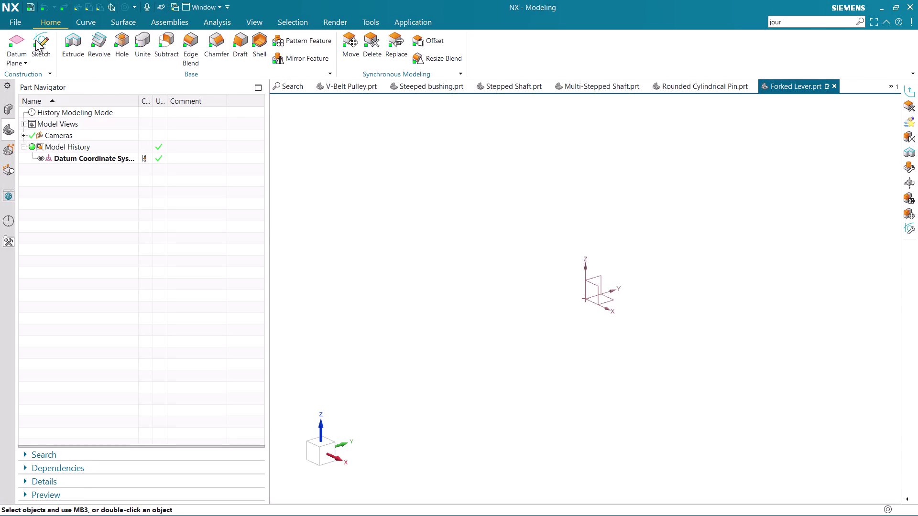
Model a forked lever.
Create a new sketch on the Top datum plane of the forked lever.
click(55, 33)
click(53, 34)
click(46, 41)
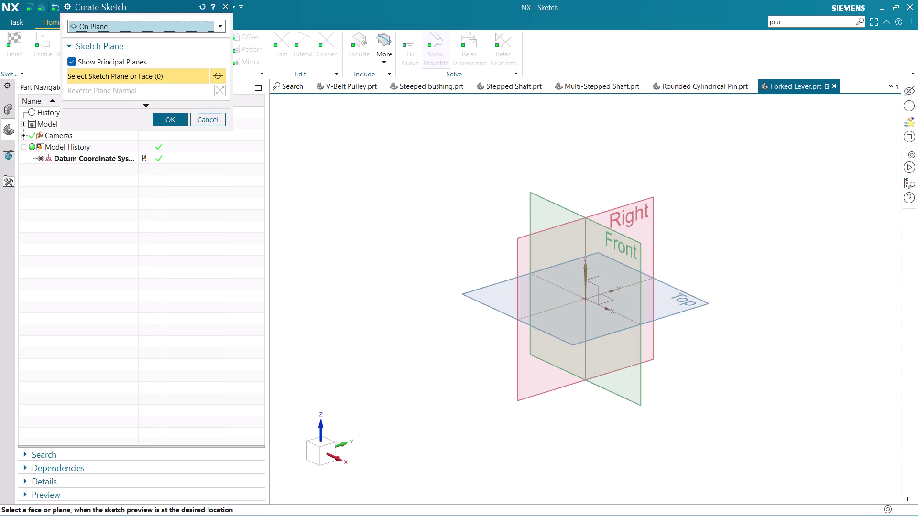
click(708, 306)
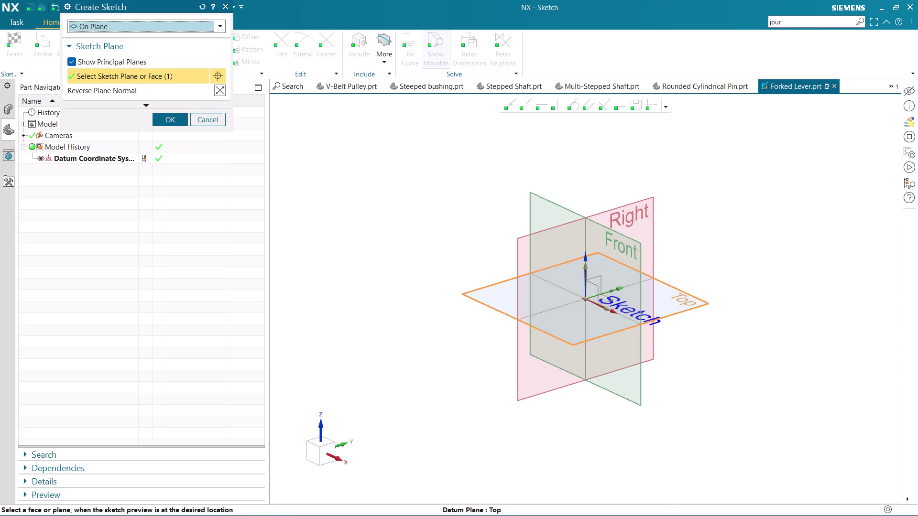
click(167, 118)
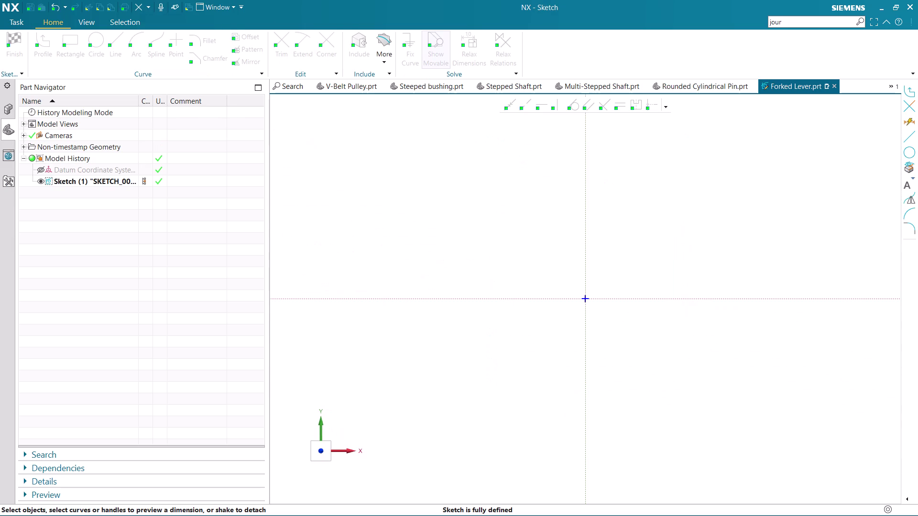
click(93, 39)
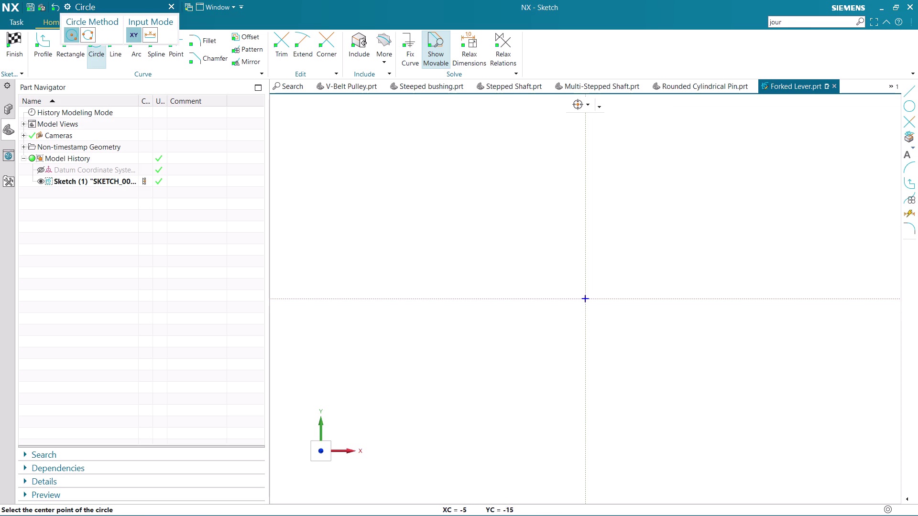
Draw a Ø60 circle centred on the origin.
click(585, 301)
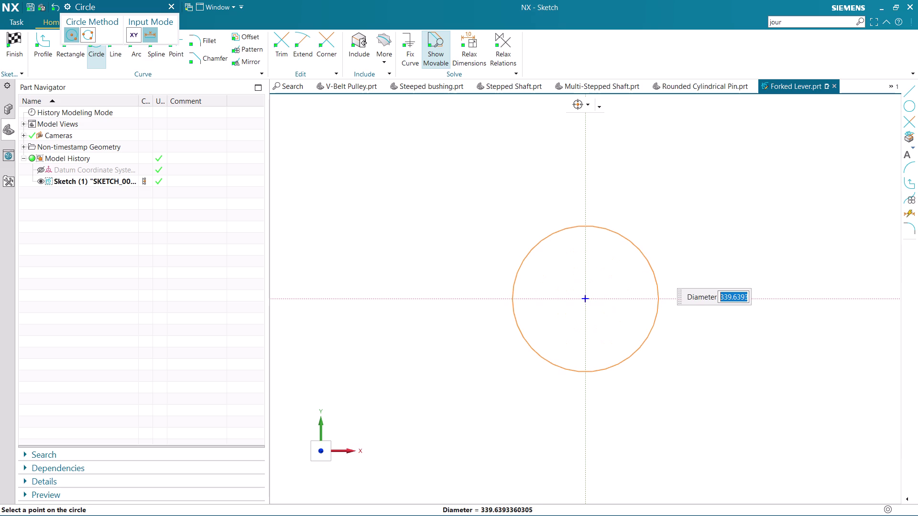
key(6)
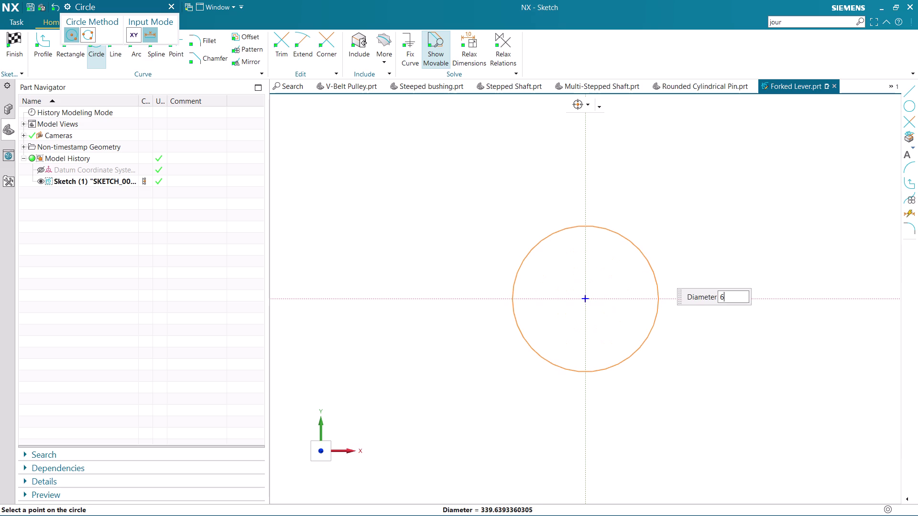
key(0)
key(Return)
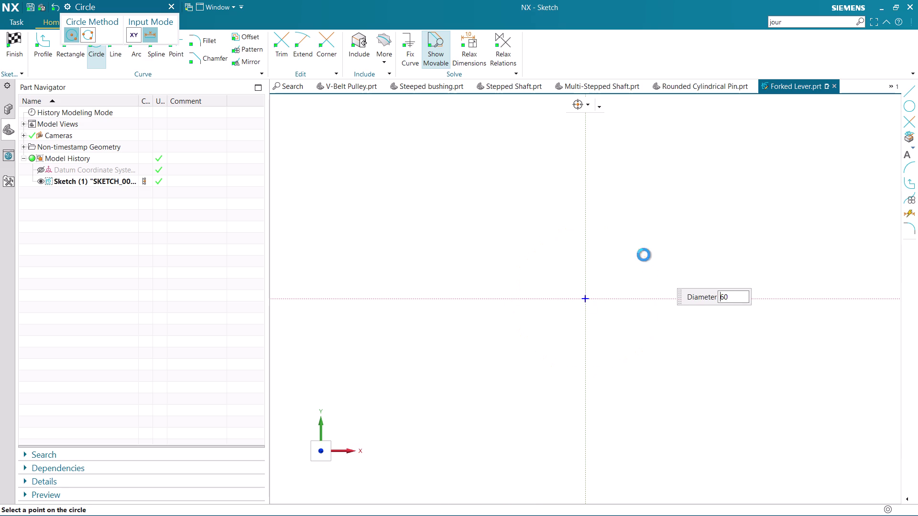
scroll(up, 3)
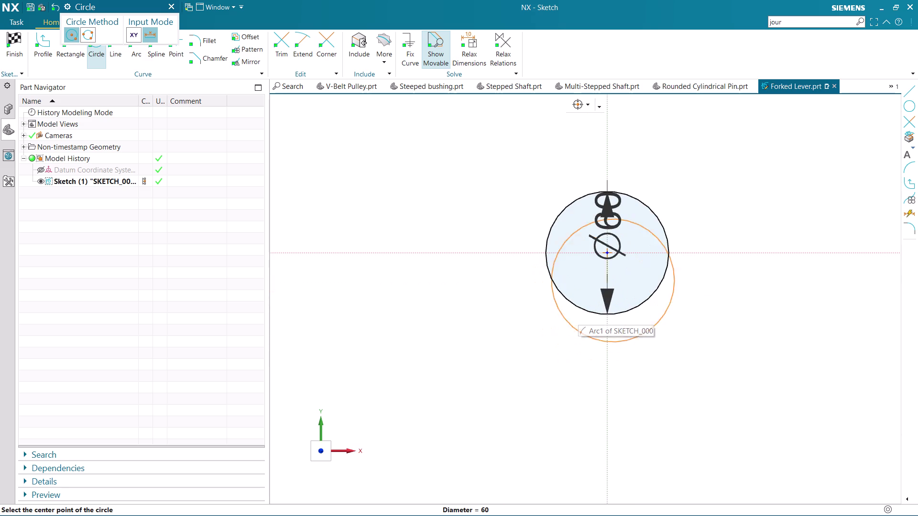
key(Escape)
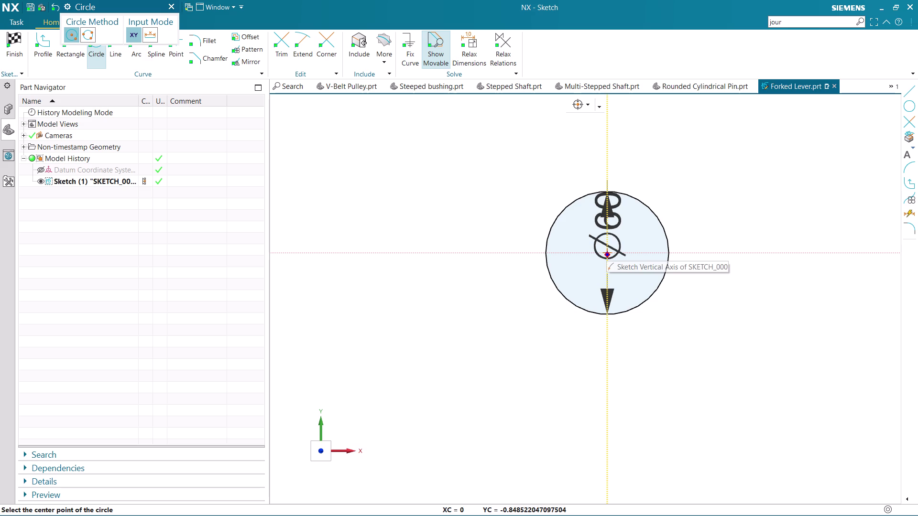
Draw a concentric Ø30 circle centred on the origin.
click(607, 253)
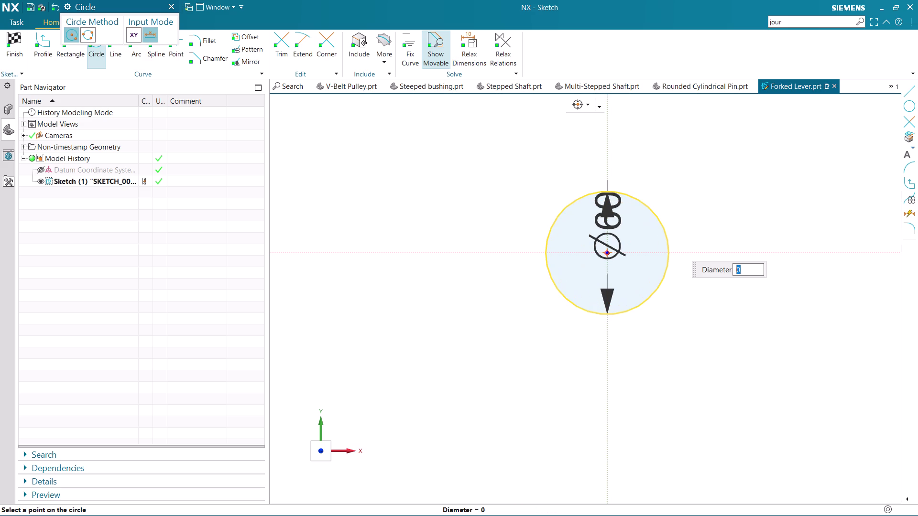
text(30)
key(Return)
key(Return)
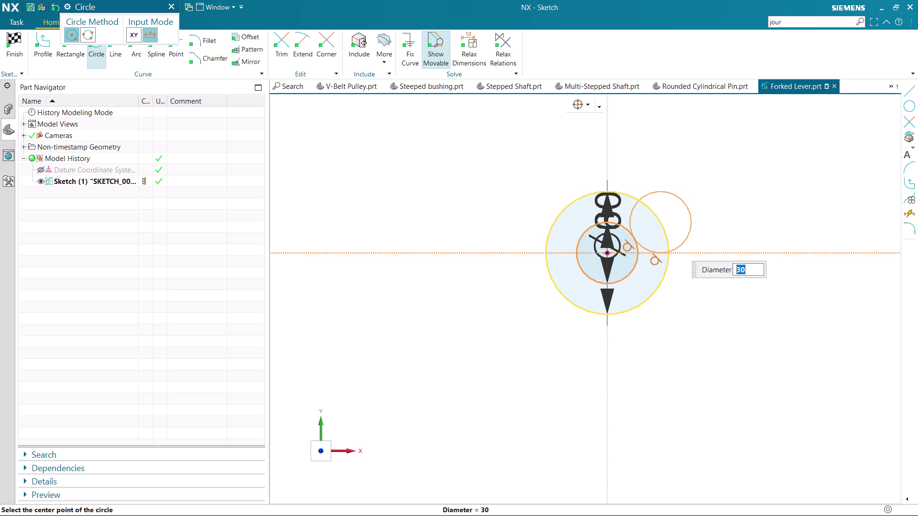
key(Escape)
Move the Ø60 and Ø30 dimension labels aside and finish the sketch.
scroll(up, 3)
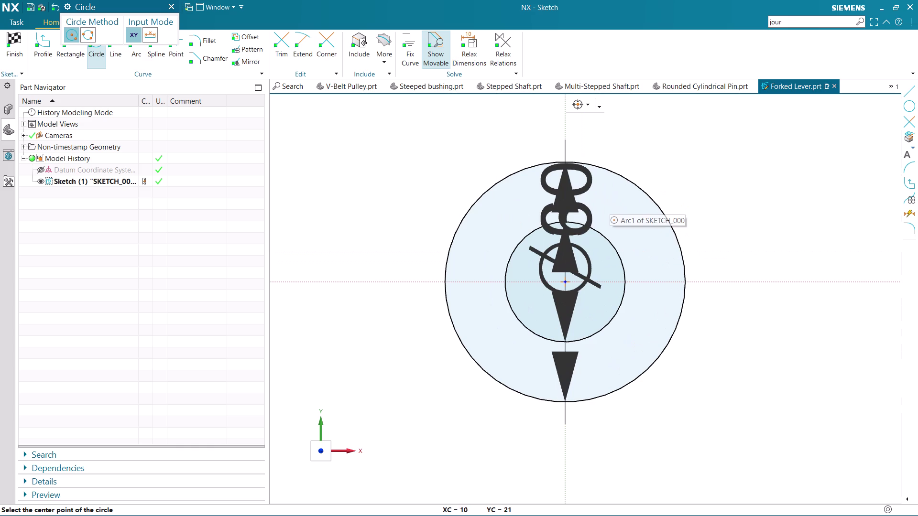
drag(584, 185, 663, 158)
key(Escape)
drag(582, 185, 753, 146)
drag(575, 179, 625, 136)
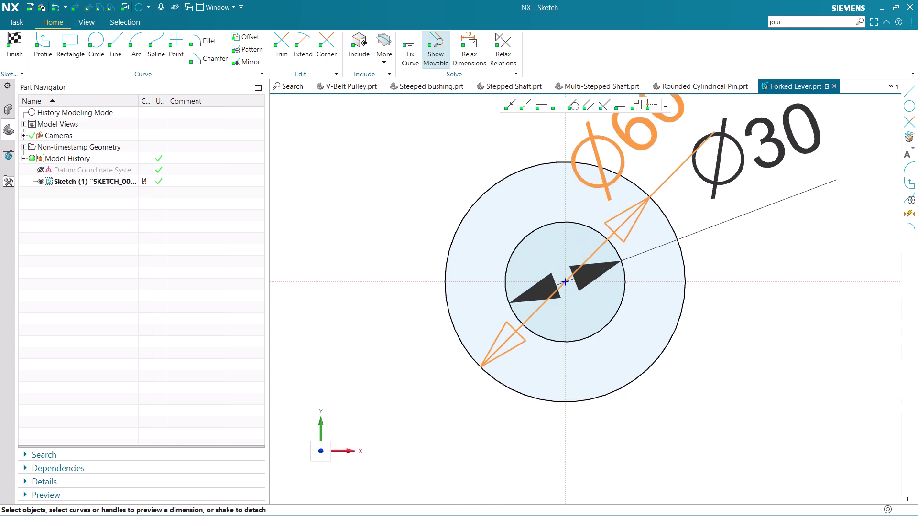
drag(625, 136, 615, 121)
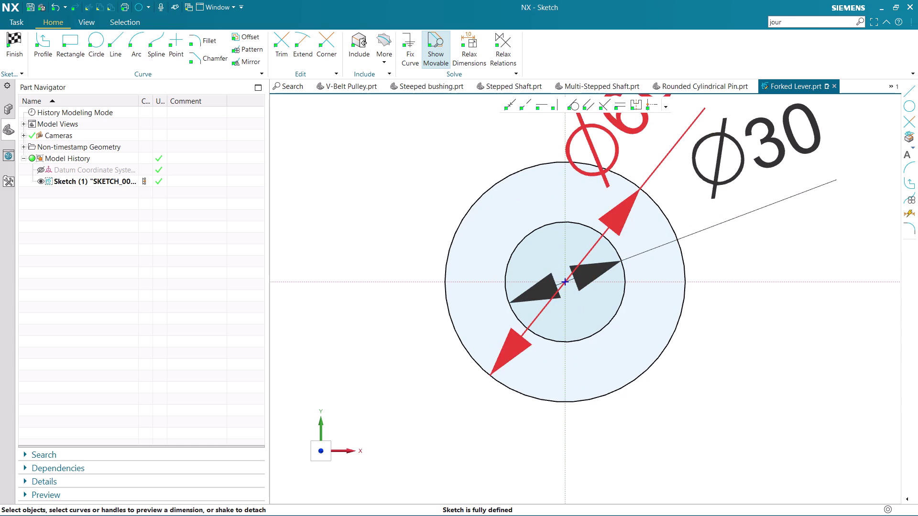
click(623, 135)
key(ctrl+Down)
key(ctrl+Down)
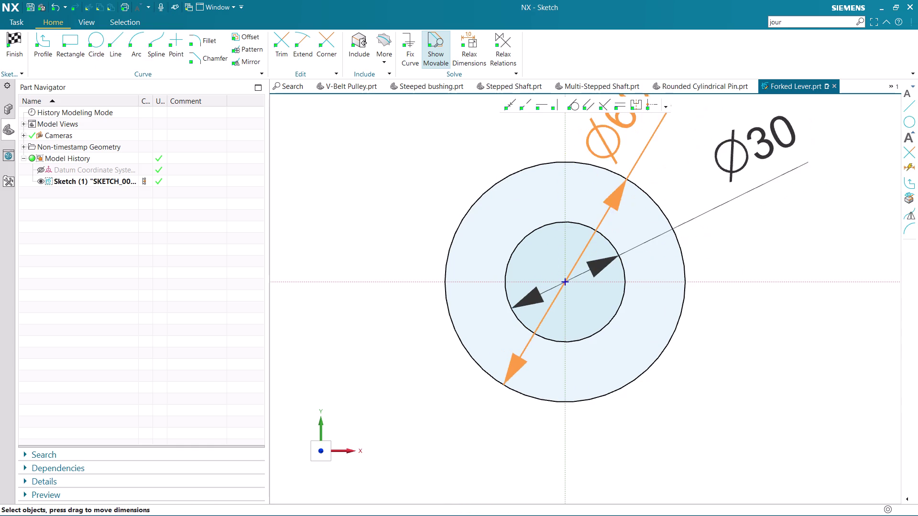
key(ctrl+Down)
key(ctrl+Down)
key(ctrl+Down)
scroll(down, 3)
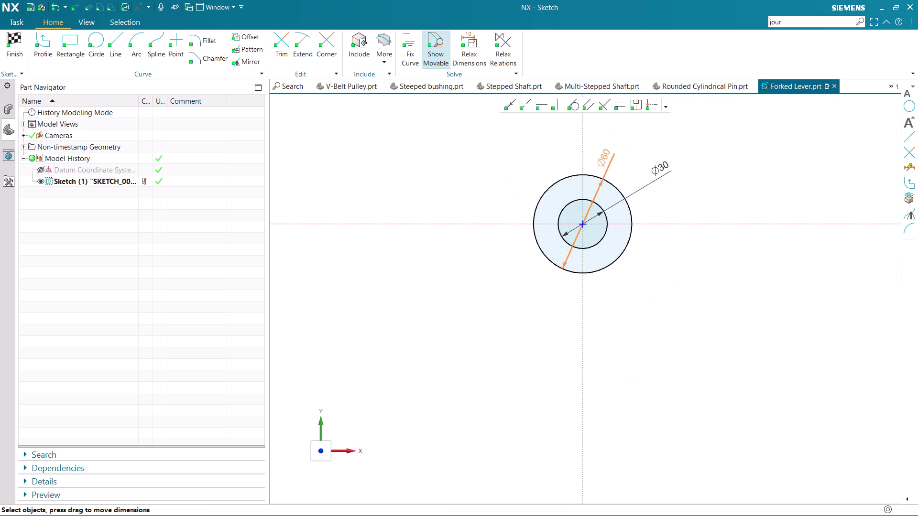
scroll(up, 3)
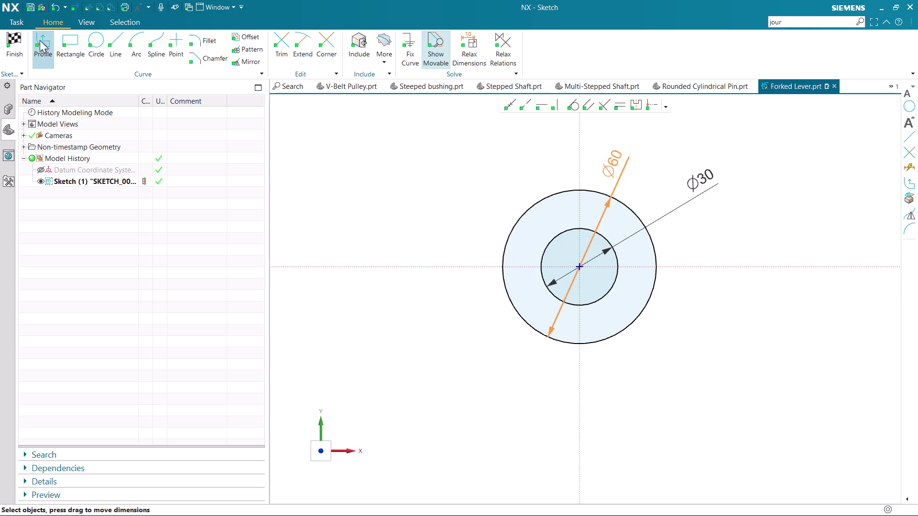
click(15, 41)
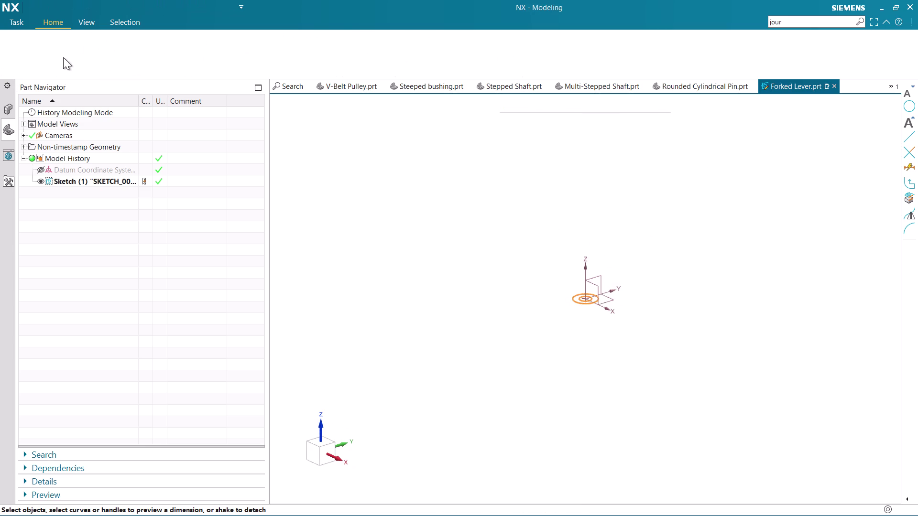
Extrude both circles with a Symmetric Value start and 50 mm distance to form the hub.
click(70, 42)
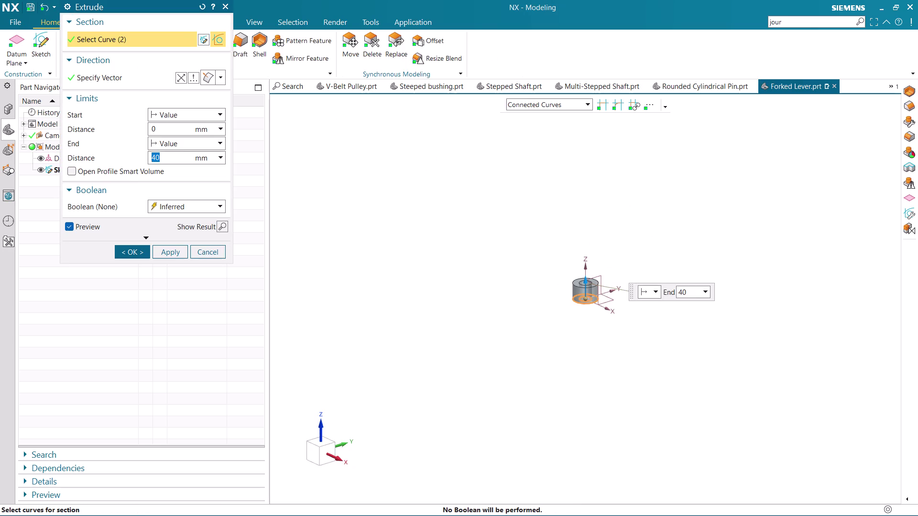
scroll(up, 3)
click(182, 118)
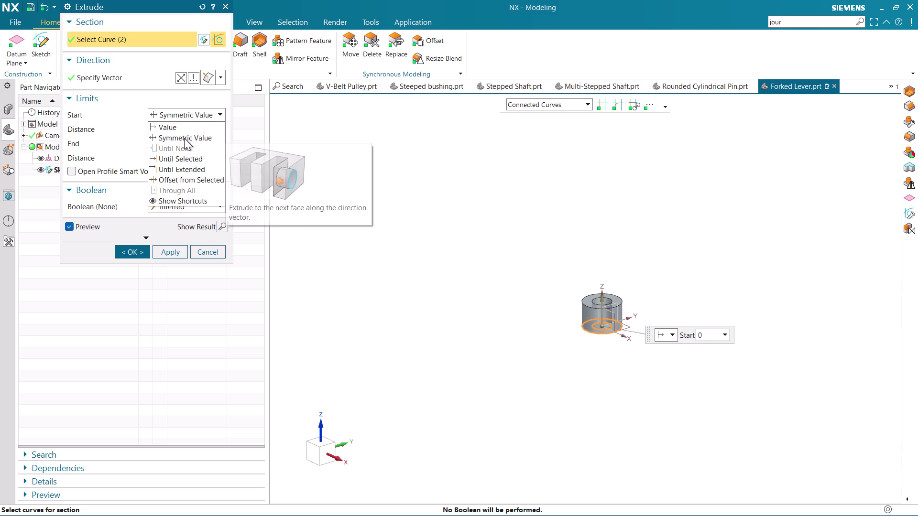
click(184, 137)
scroll(up, 3)
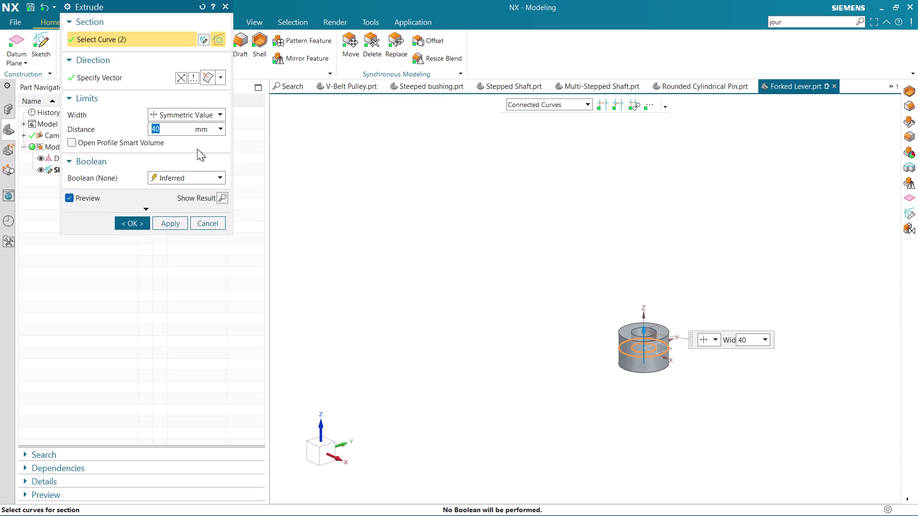
key(BackSpace)
text(50)
key(Return)
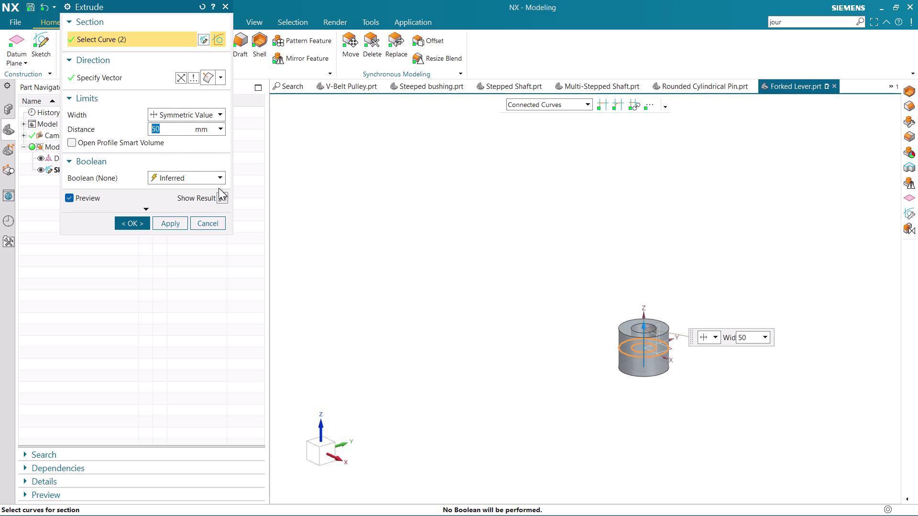
click(123, 222)
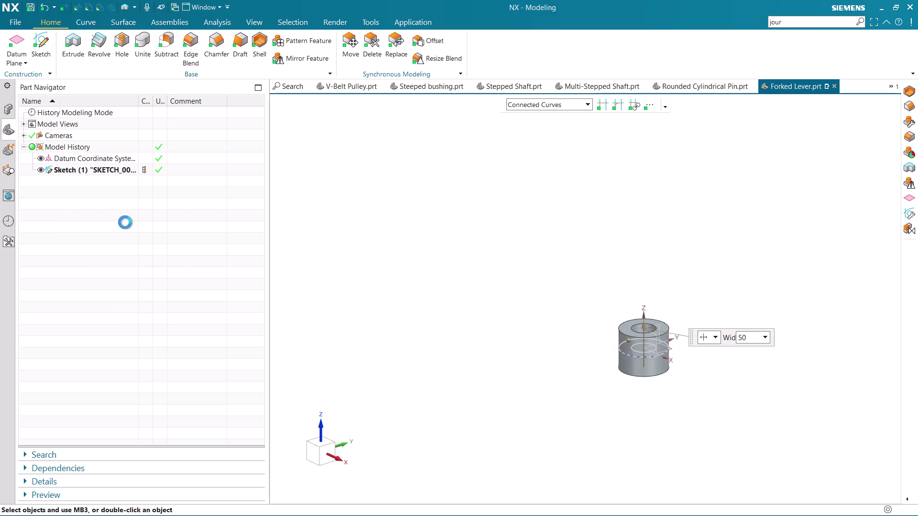
click(21, 35)
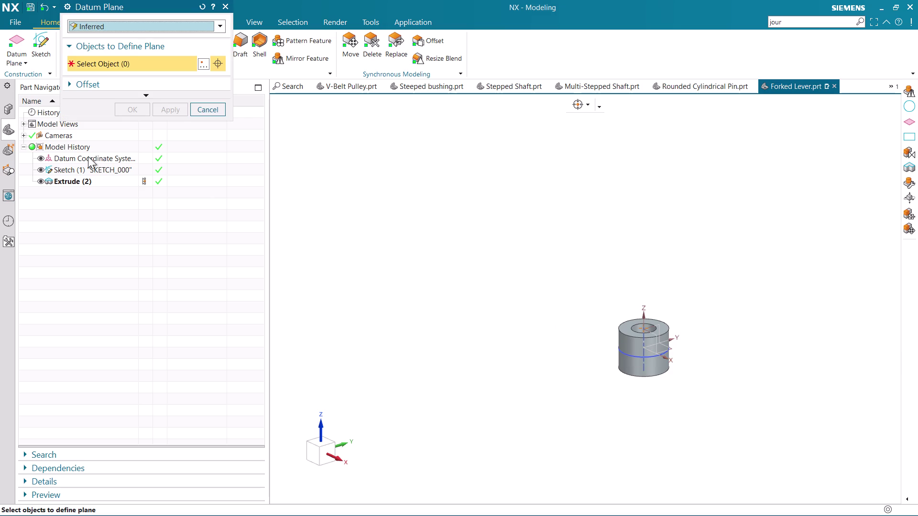
Cancel the datum plane and start a new sketch on the Top datum plane.
click(207, 102)
click(211, 108)
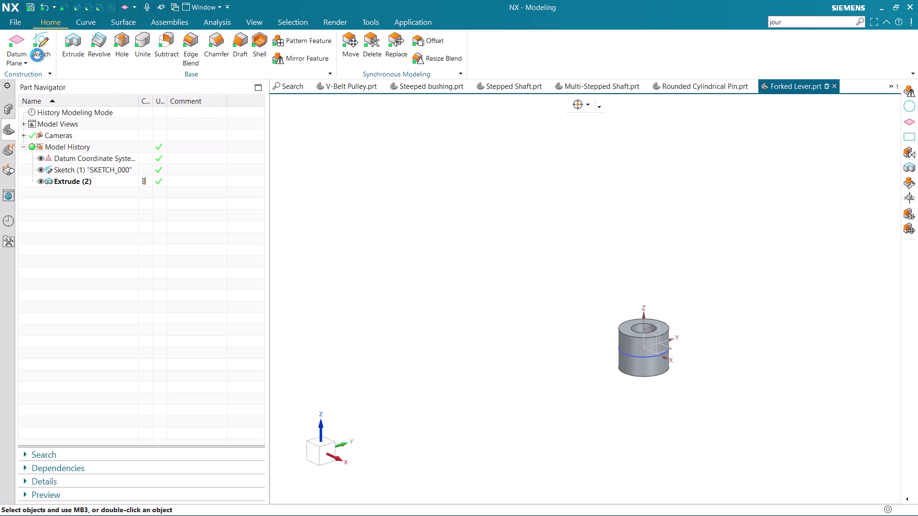
click(45, 39)
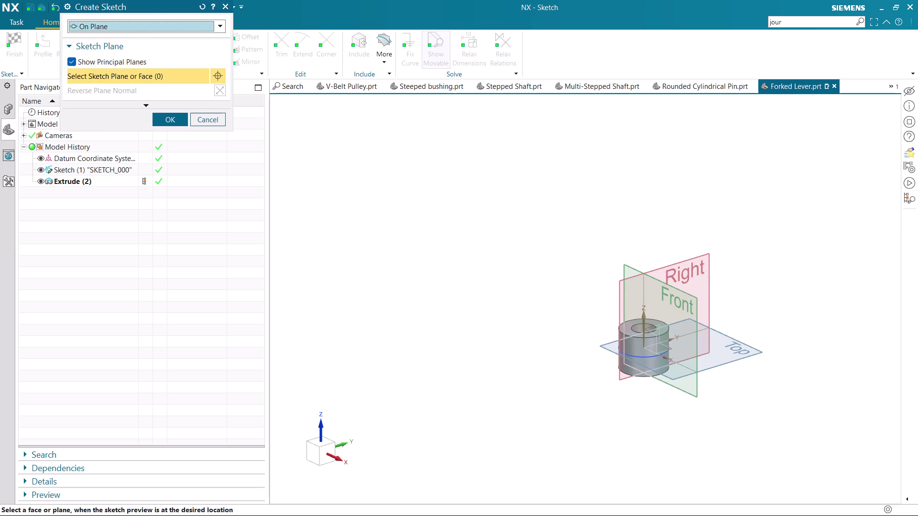
scroll(up, 3)
click(723, 370)
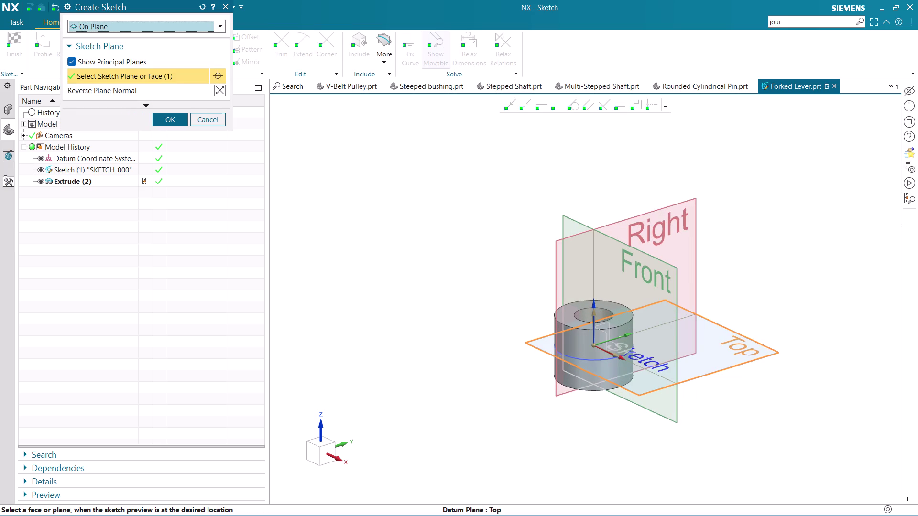
middle_click(354, 163)
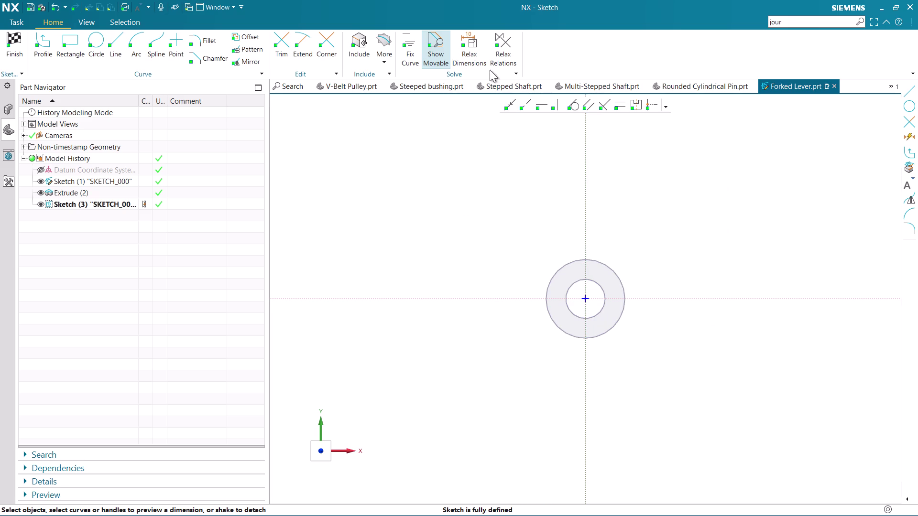
click(392, 45)
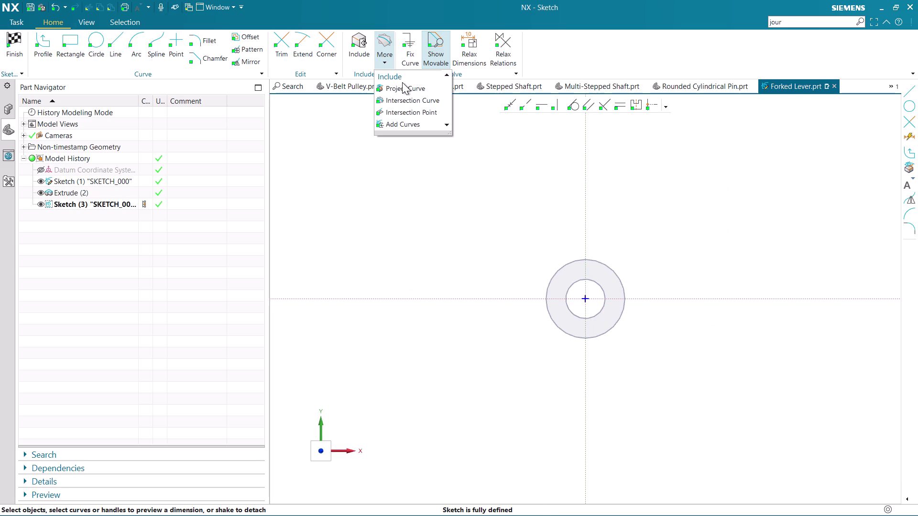
Project the hub's outer circle into the sketch and start a Profile at the hub centre.
click(399, 91)
click(615, 271)
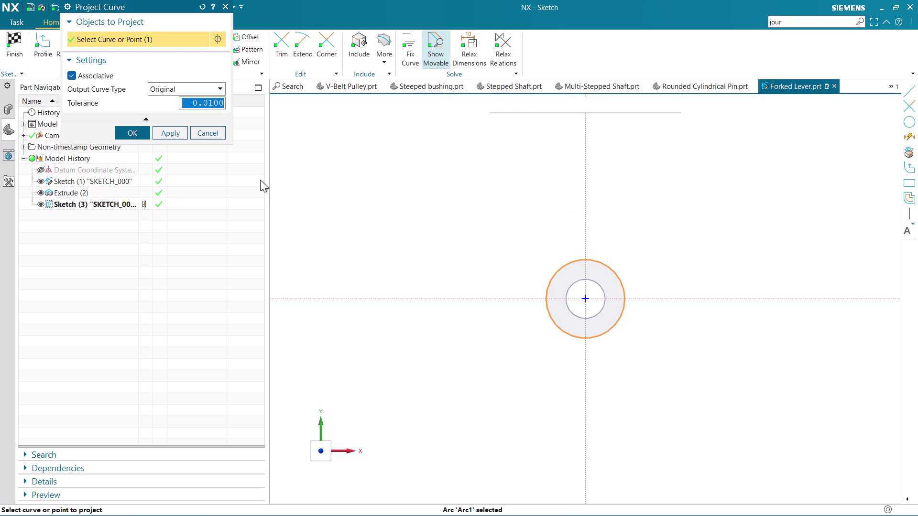
click(139, 128)
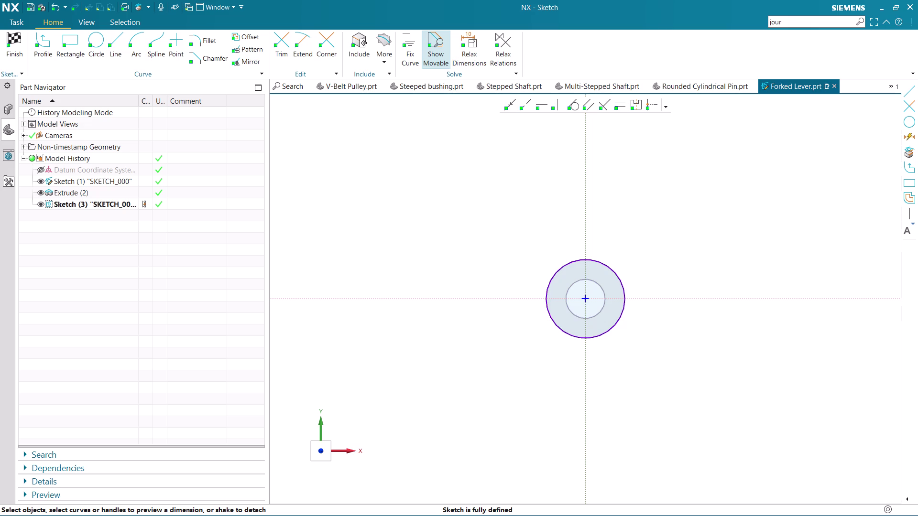
click(48, 42)
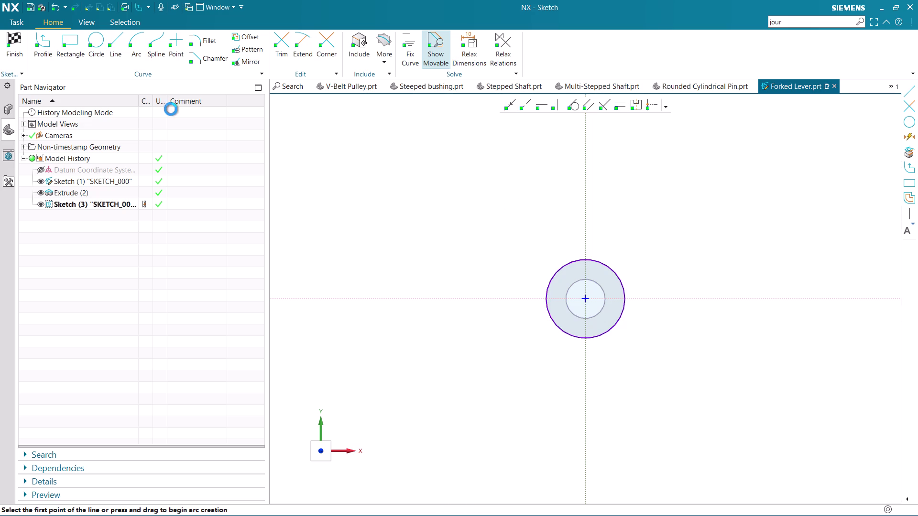
click(584, 300)
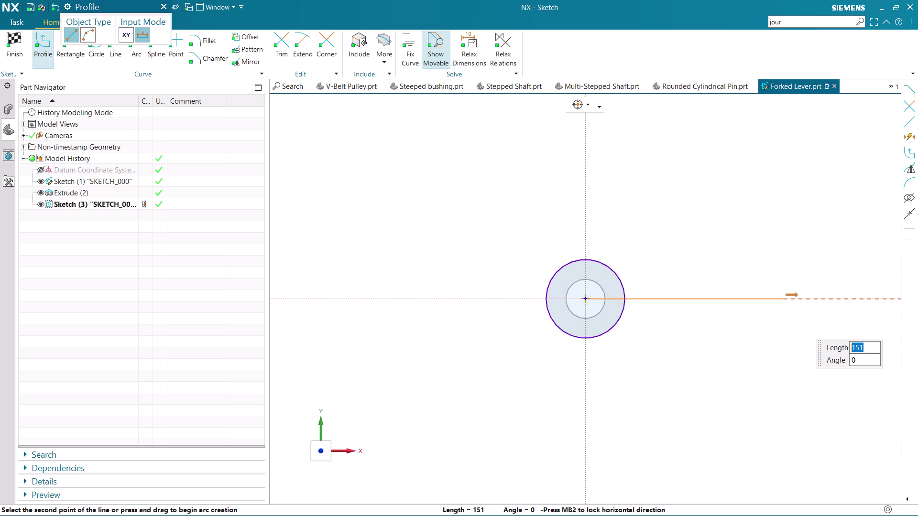
Draw a 110-long horizontal line from the hub centre.
text(100)
key(BackSpace)
key(BackSpace)
text(11)
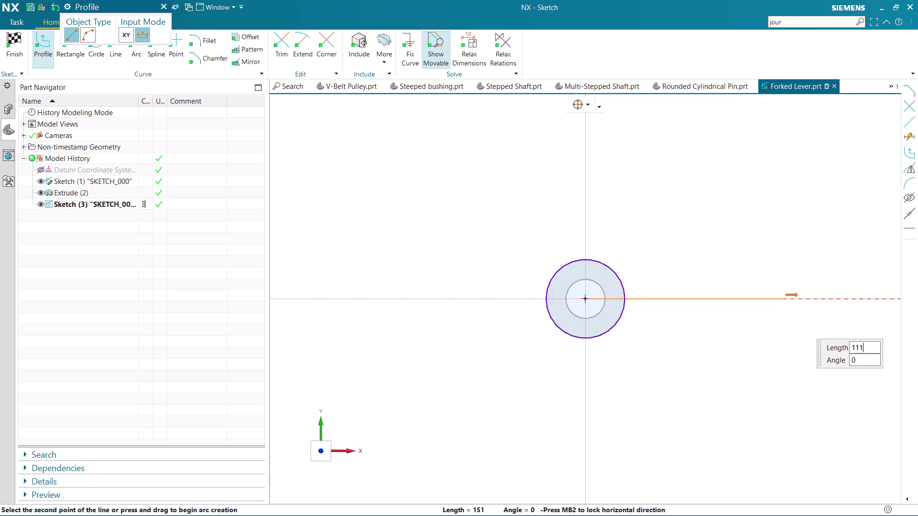
key(BackSpace)
key(0)
key(Return)
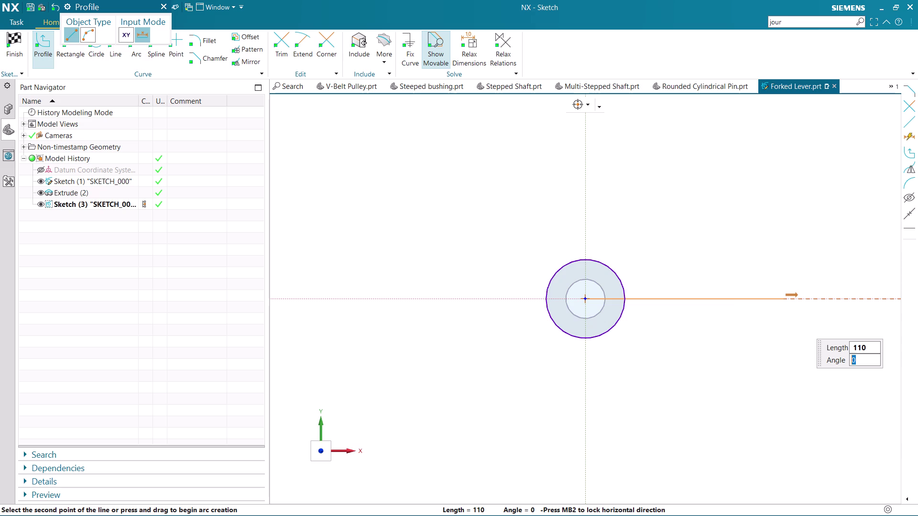
middle_click(784, 305)
scroll(up, 3)
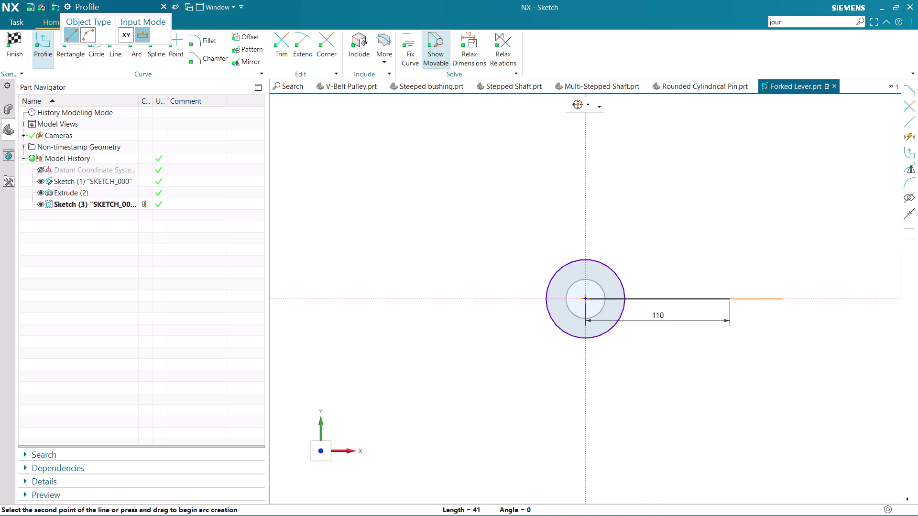
scroll(up, 3)
key(Escape)
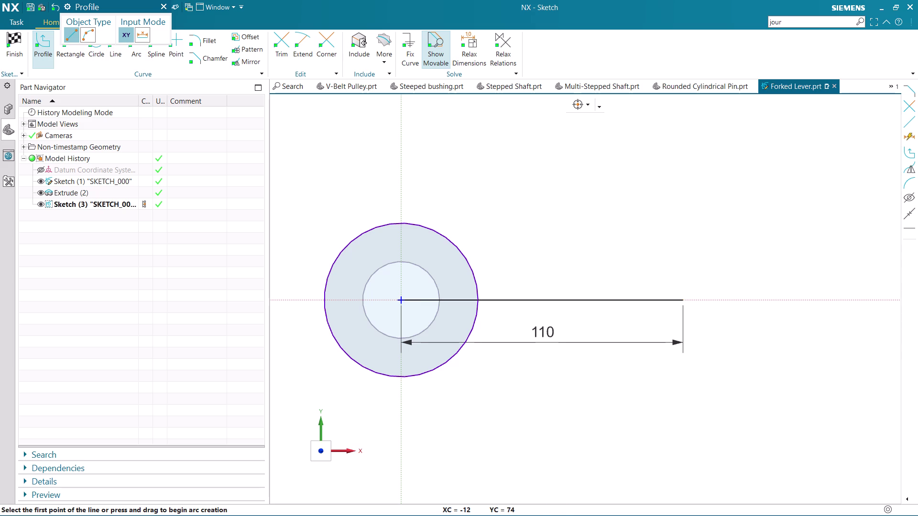
Draw a slanted line from the hub's outer circle to above the 110 line's end.
click(399, 223)
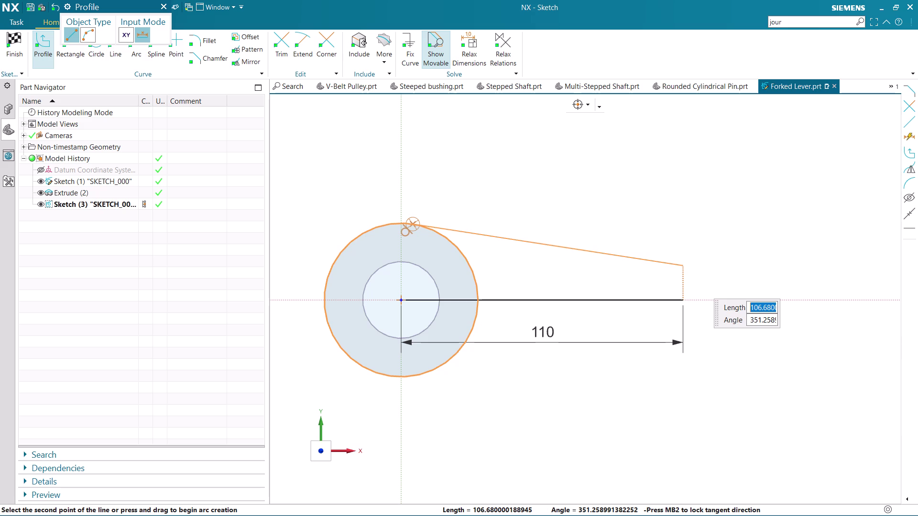
click(681, 265)
key(Escape)
key(Escape)
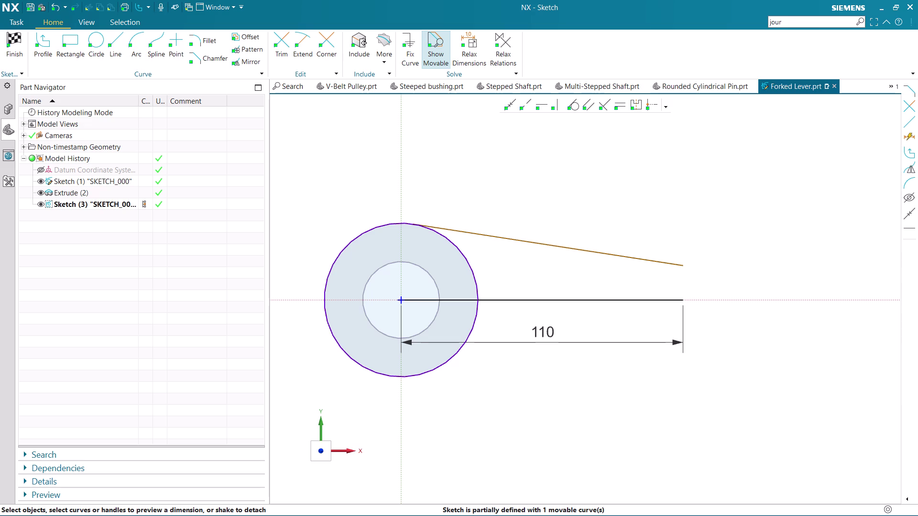
click(122, 35)
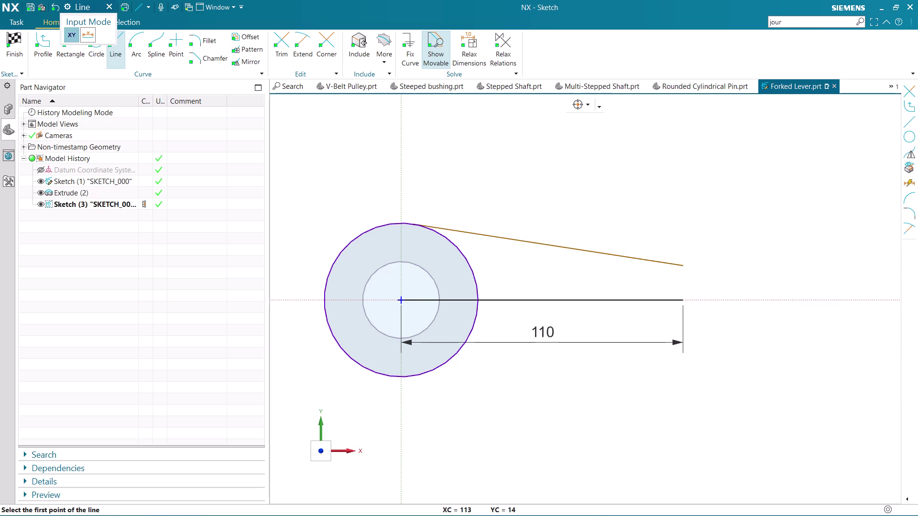
Draw a vertical line joining the 110 line's end to the slanted line, dimensioned 15 tall.
scroll(up, 3)
click(685, 267)
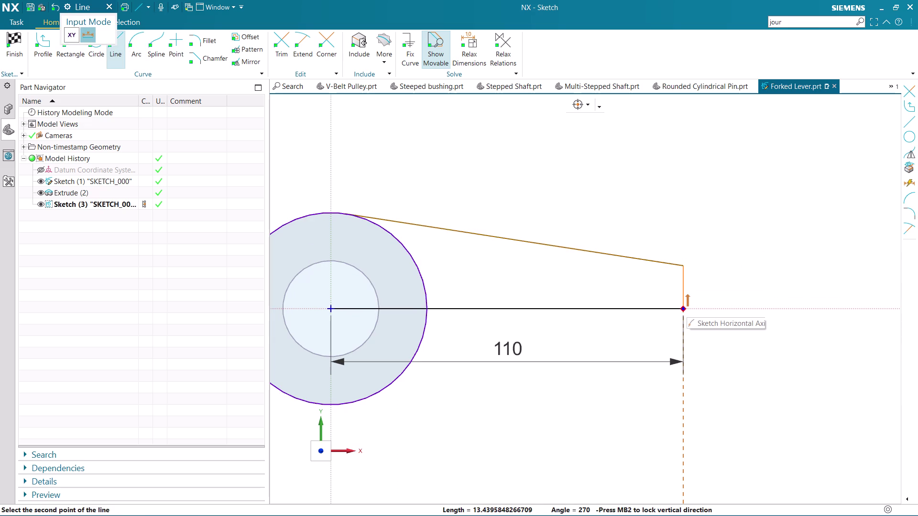
click(687, 305)
key(Escape)
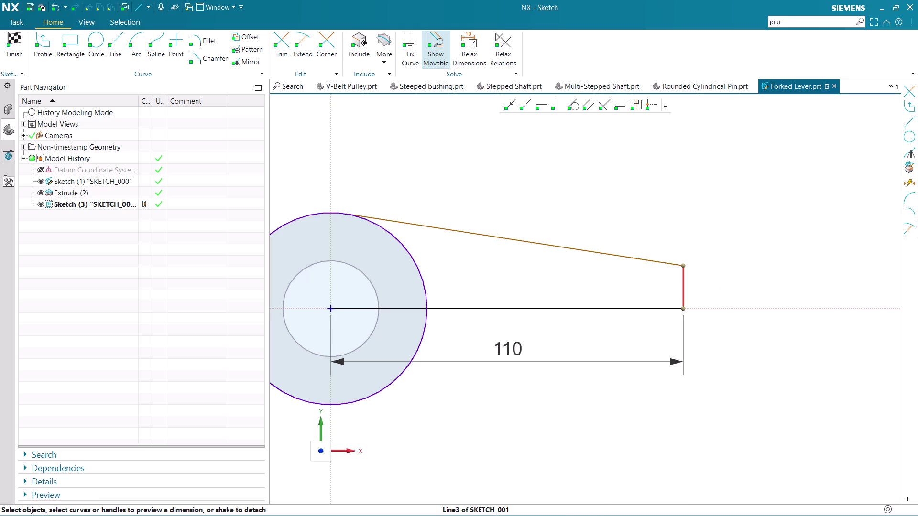
click(686, 282)
double_click(648, 282)
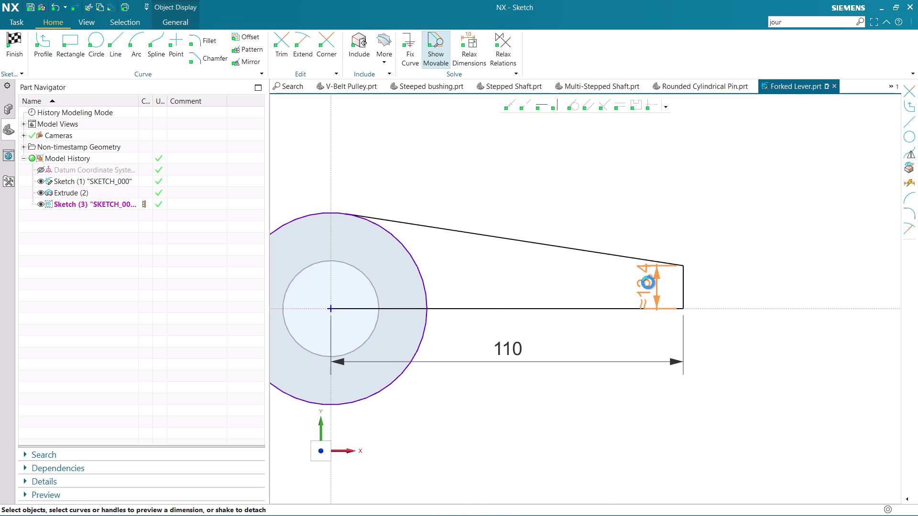
text(15)
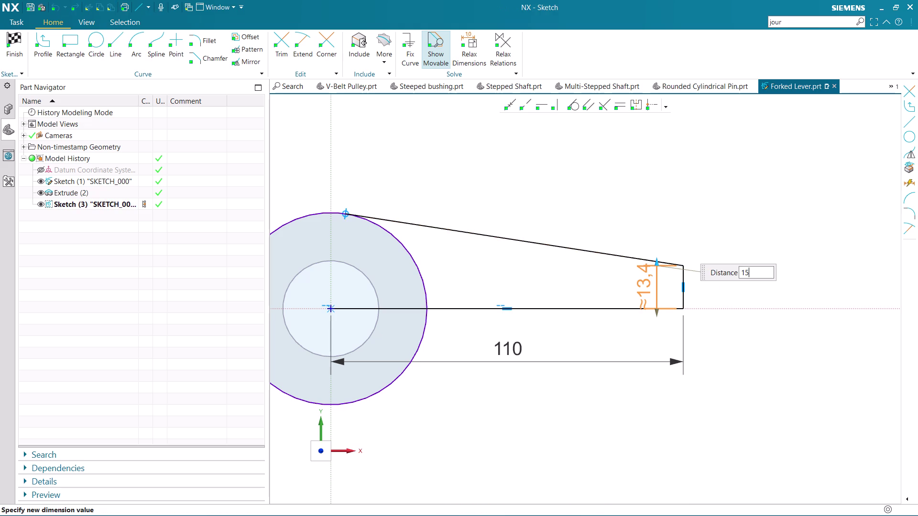
key(Return)
key(Return)
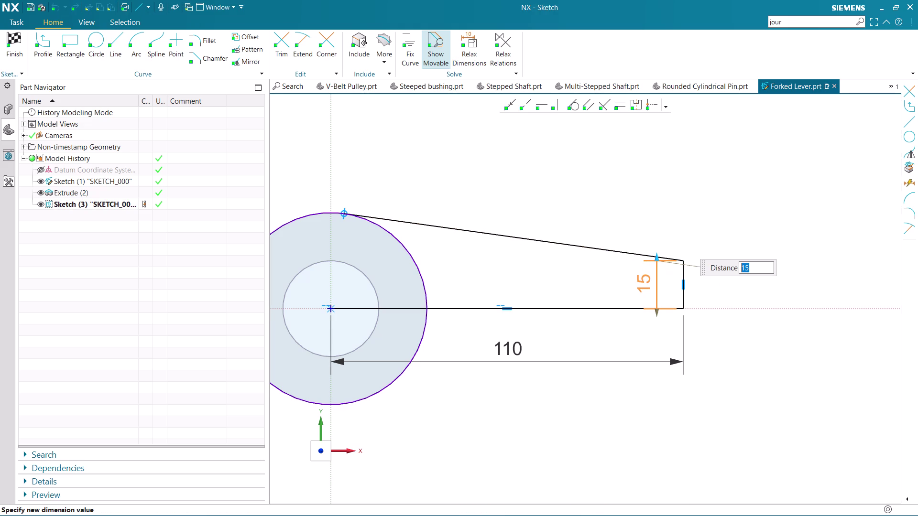
scroll(up, 3)
middle_click(648, 272)
Delete the vertical end line.
scroll(down, 3)
scroll(up, 3)
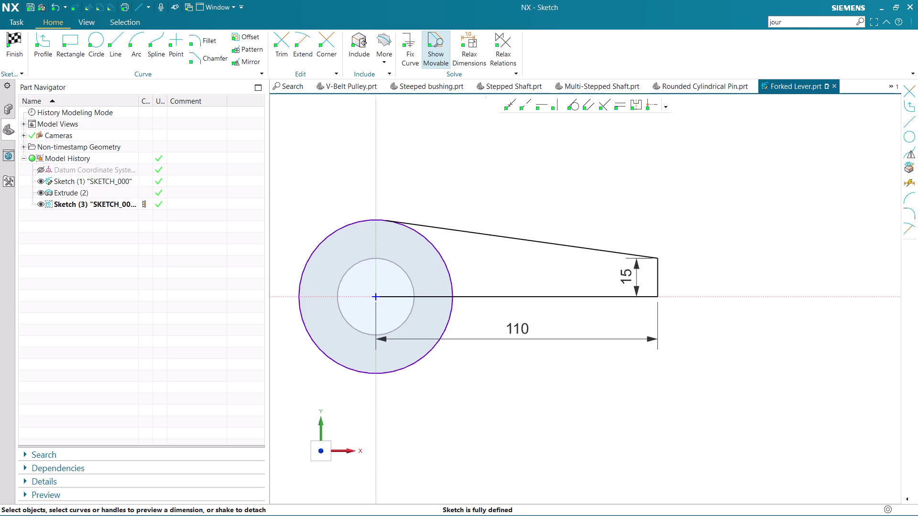
key(Escape)
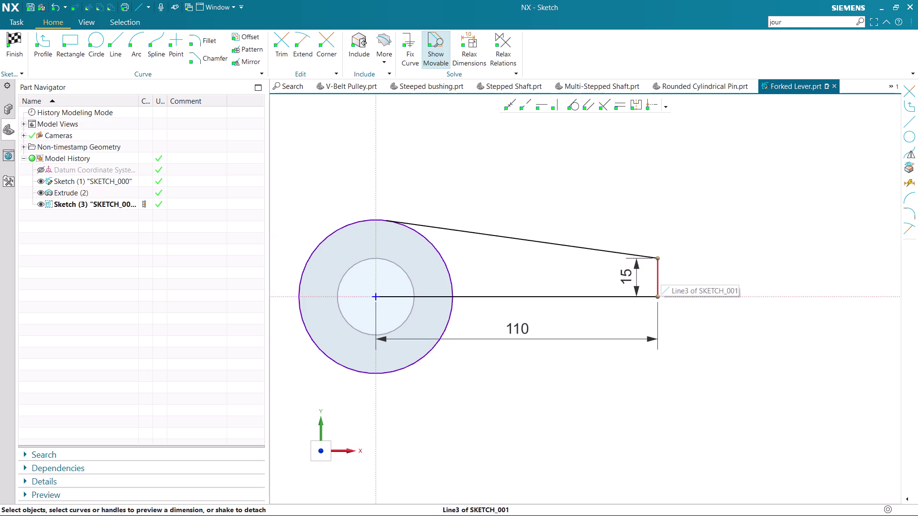
click(660, 273)
right_click(660, 272)
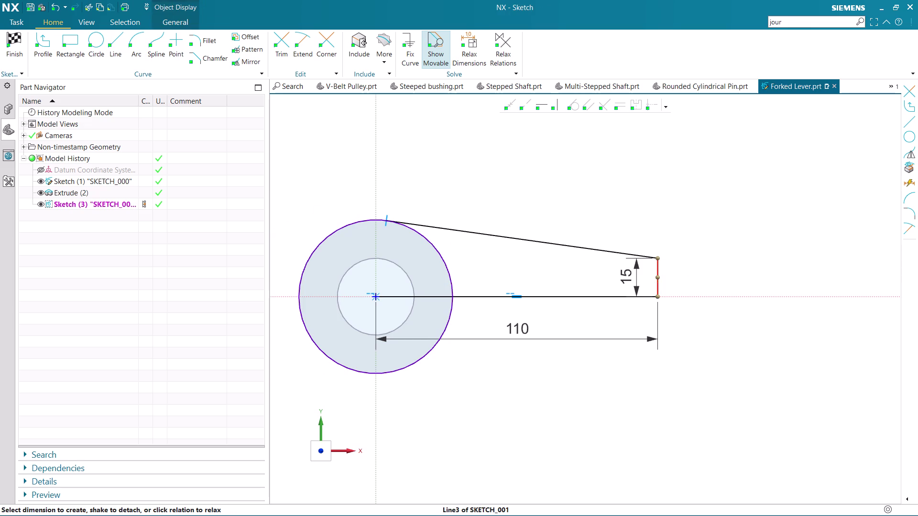
right_click(656, 271)
click(715, 261)
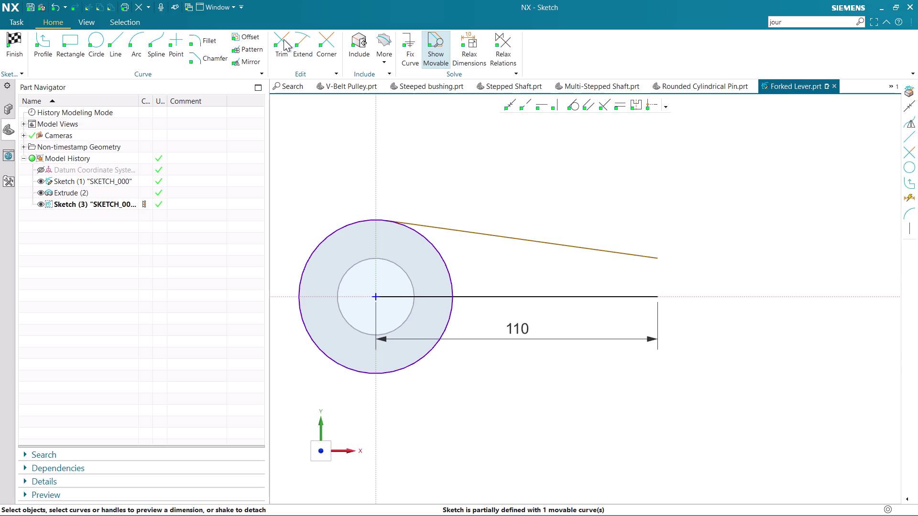
Mirror the slanted arm edge across the horizontal 110 line.
click(257, 62)
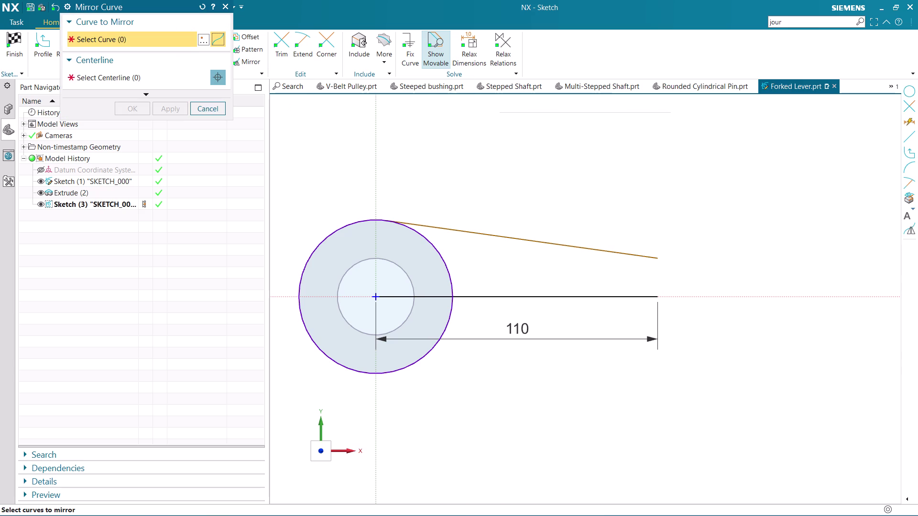
click(514, 236)
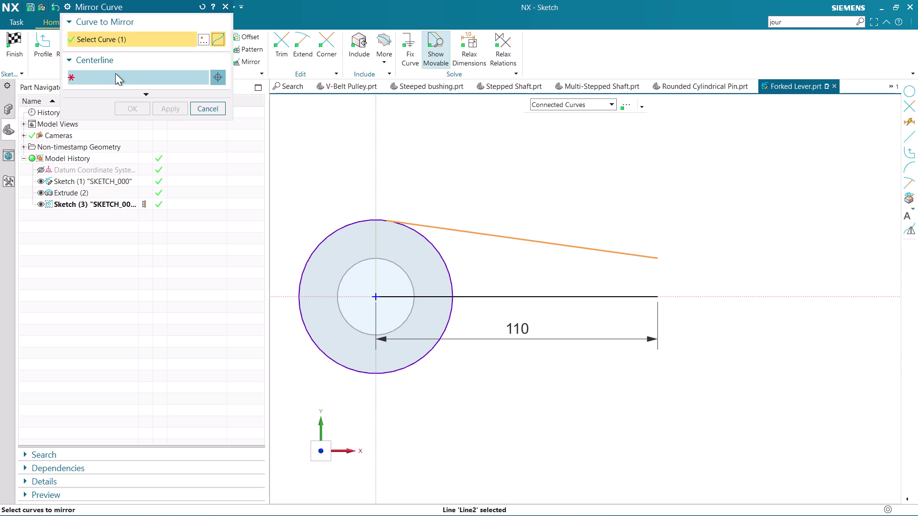
click(112, 81)
click(478, 300)
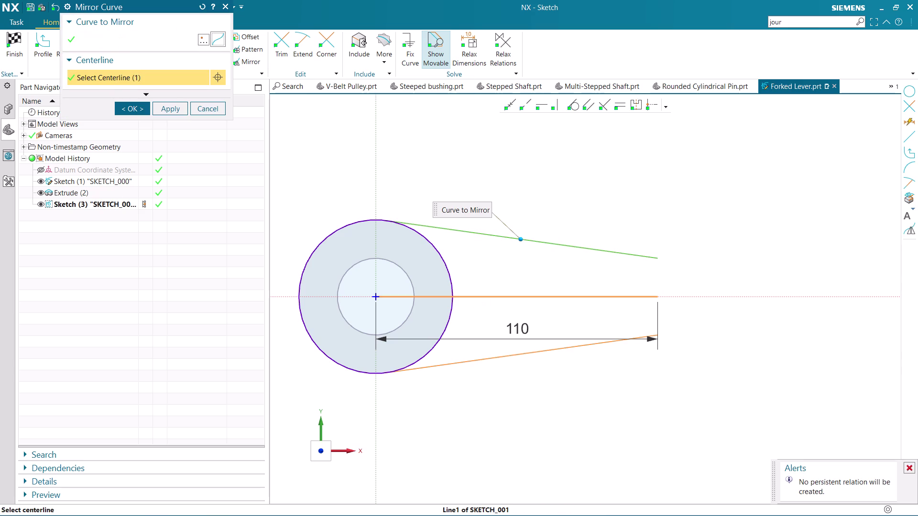
click(122, 109)
scroll(down, 3)
scroll(up, 3)
scroll(up, 3)
scroll(up, 3)
scroll(up, 3)
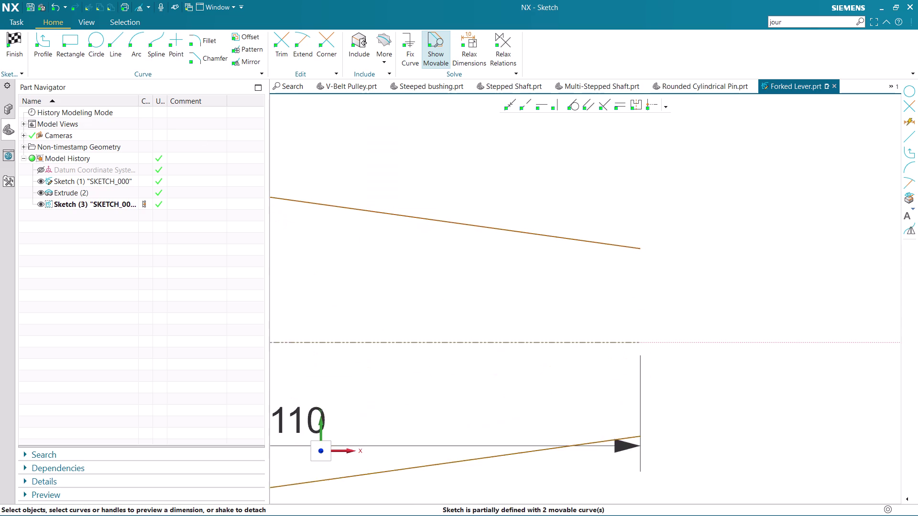
Trim the hub's outer circle between the two arm edges.
scroll(down, 3)
scroll(up, 3)
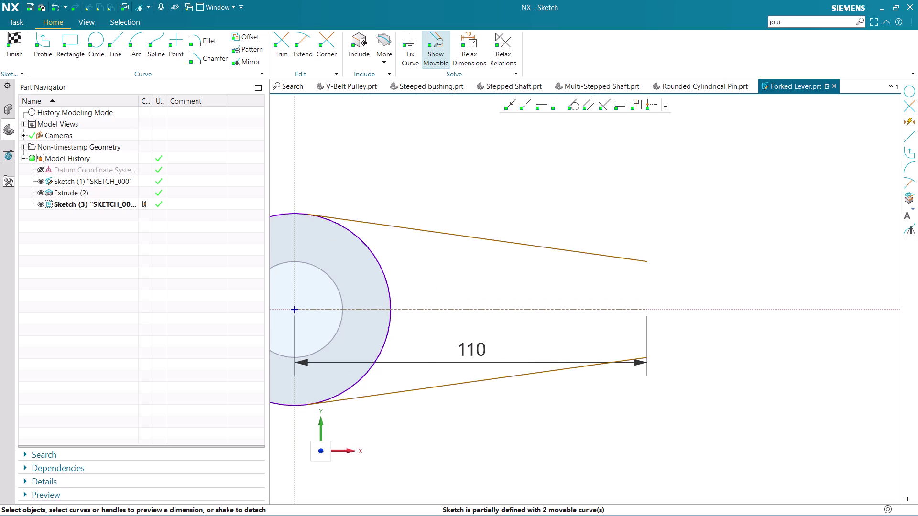
scroll(down, 3)
scroll(up, 3)
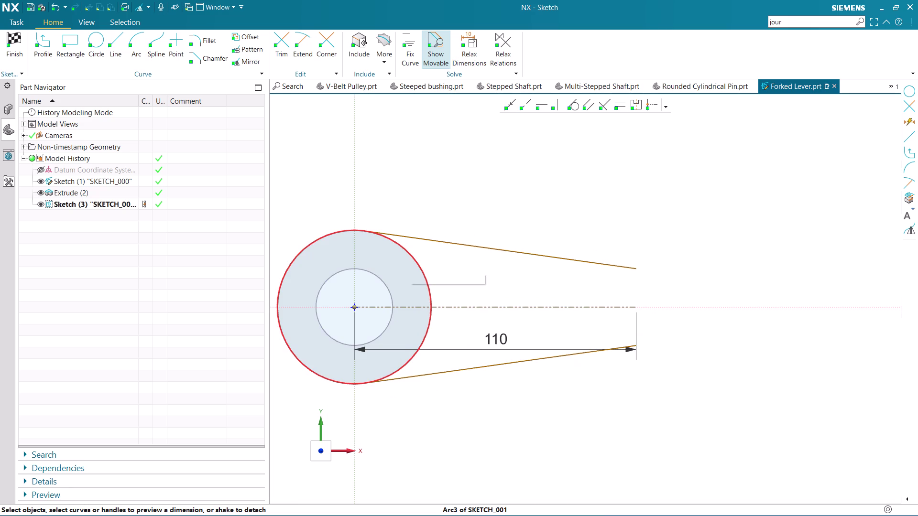
right_click(409, 260)
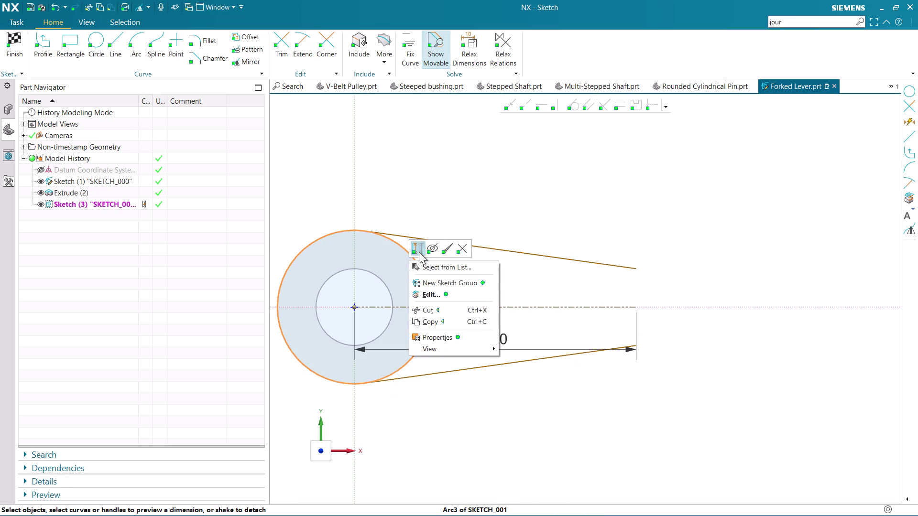
click(367, 178)
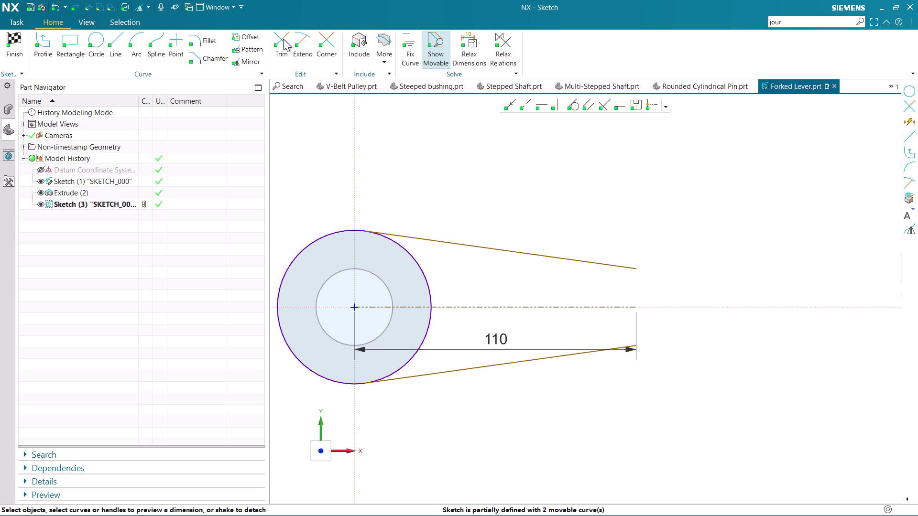
click(284, 39)
click(313, 246)
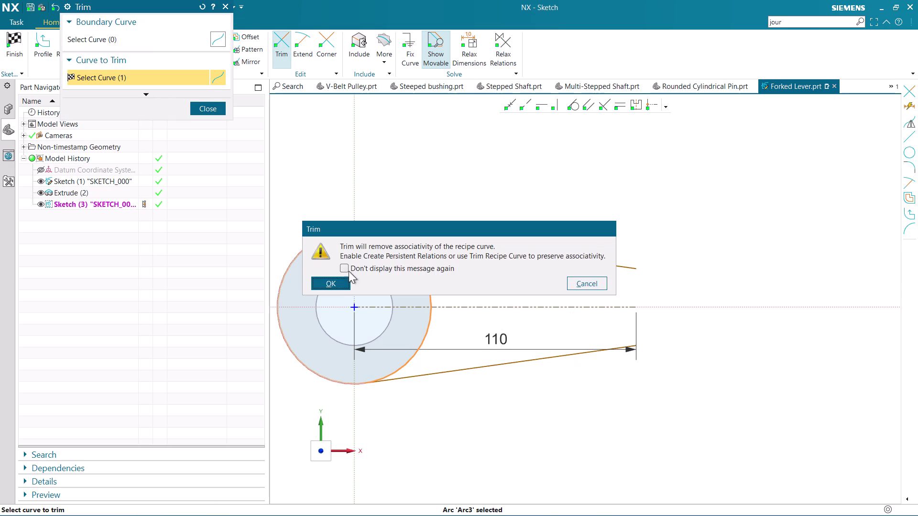
click(333, 283)
click(211, 111)
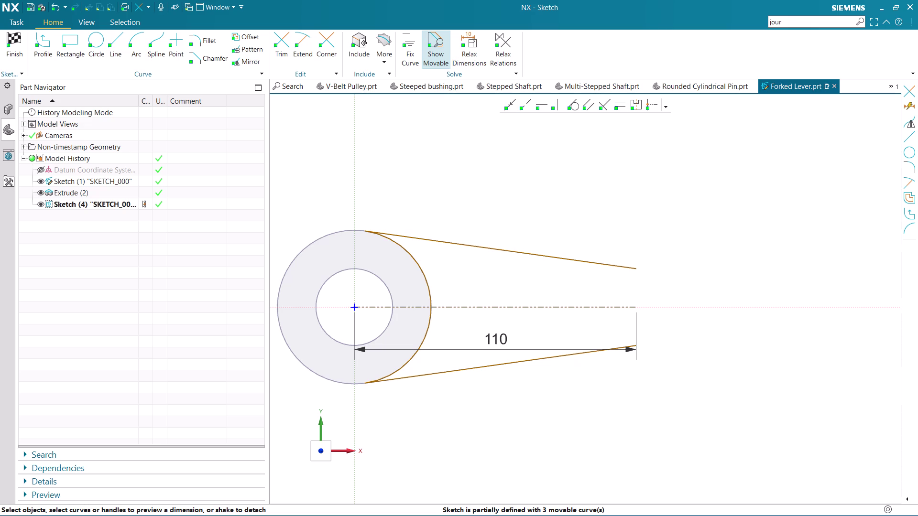
Draw a vertical line closing the arm end, then finish the sketch.
click(114, 34)
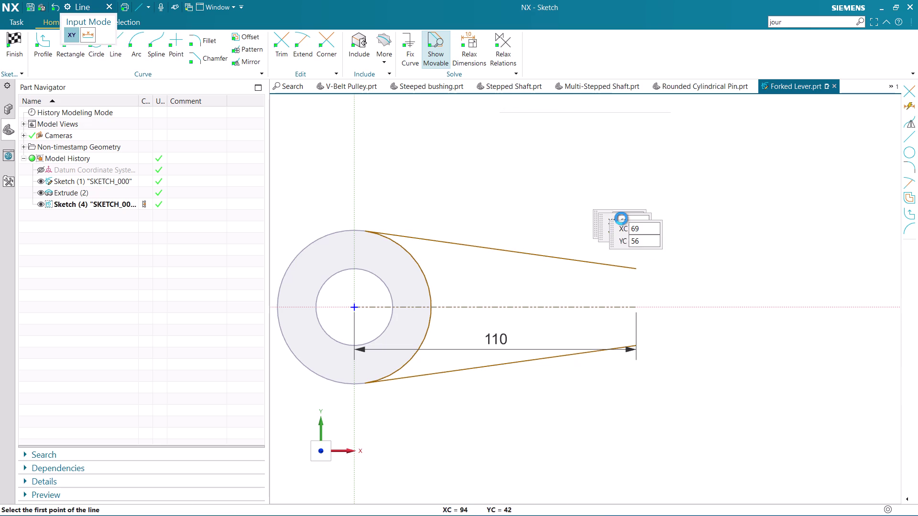
click(640, 270)
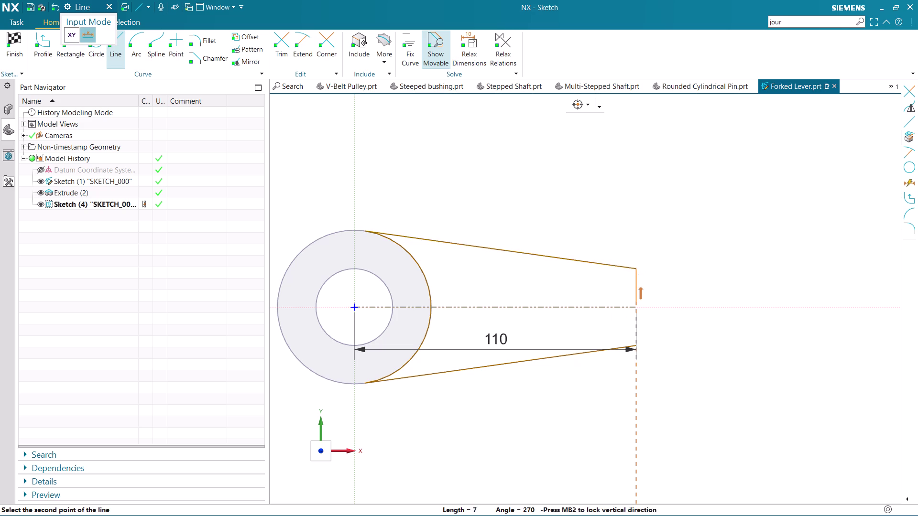
click(638, 345)
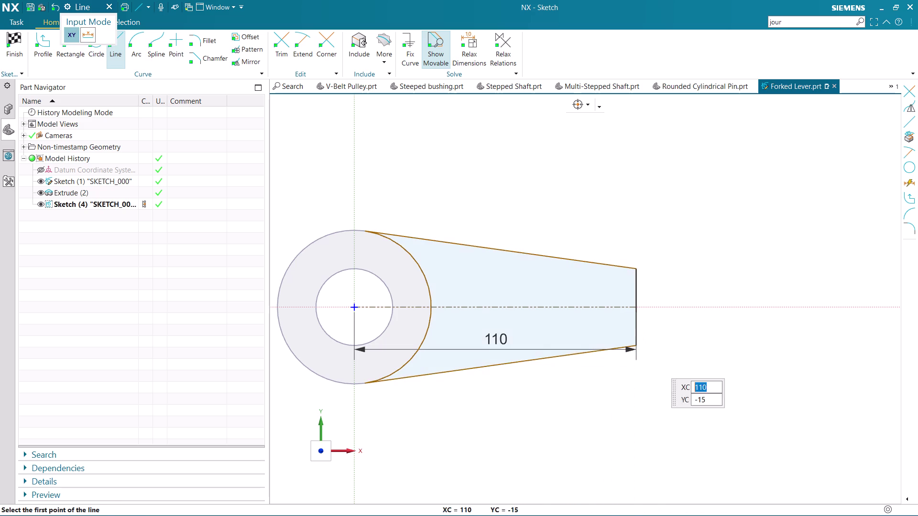
key(Escape)
click(13, 45)
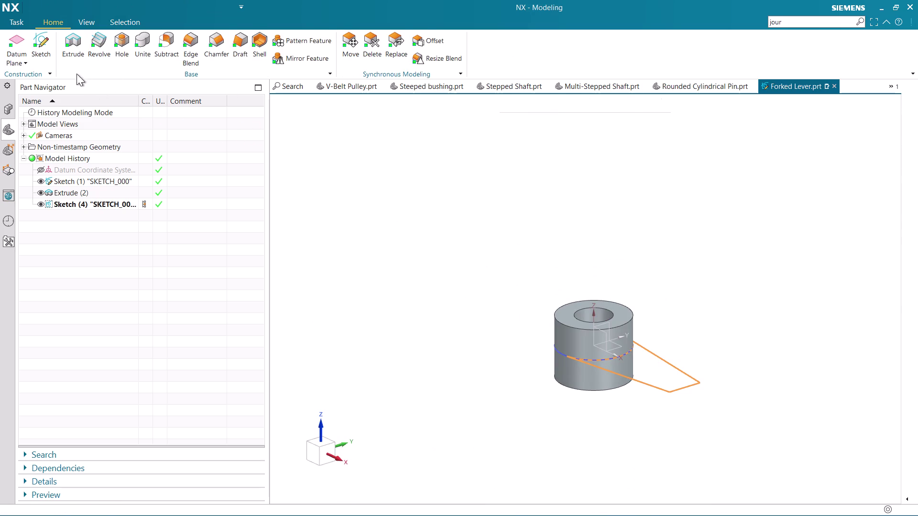
Extrude the tapered arm curves with a Symmetric Value width of 10 mm.
click(68, 47)
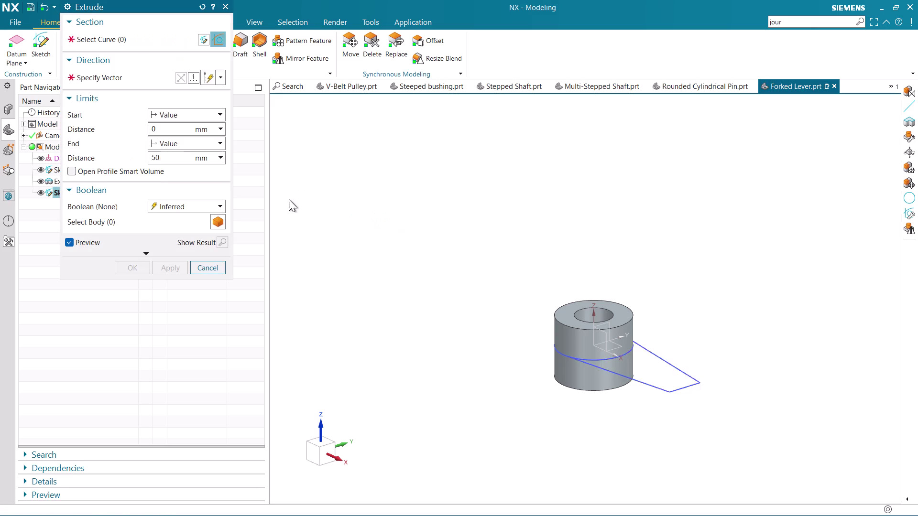
click(181, 118)
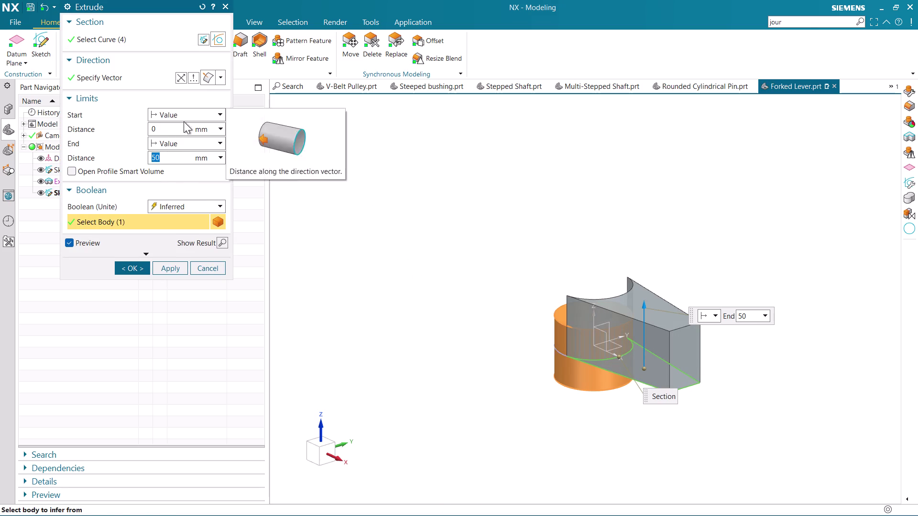
click(186, 139)
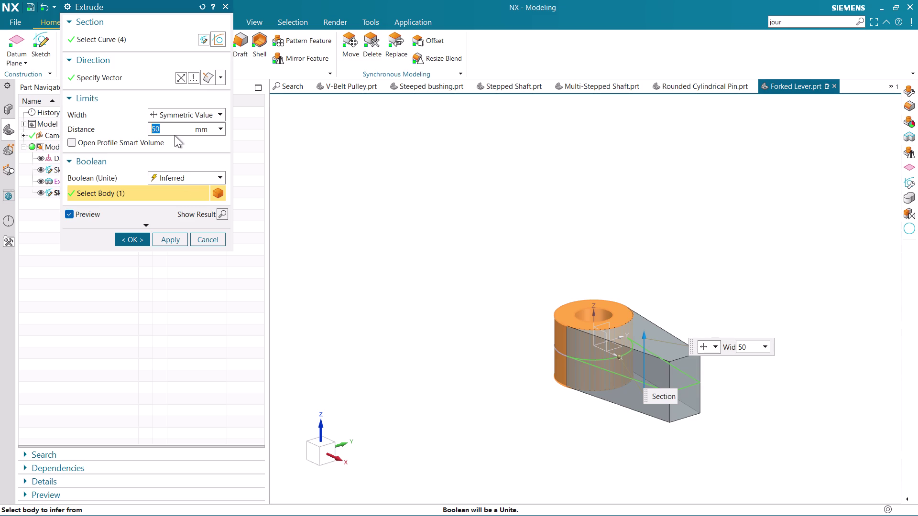
key(BackSpace)
key(1)
key(0)
key(Return)
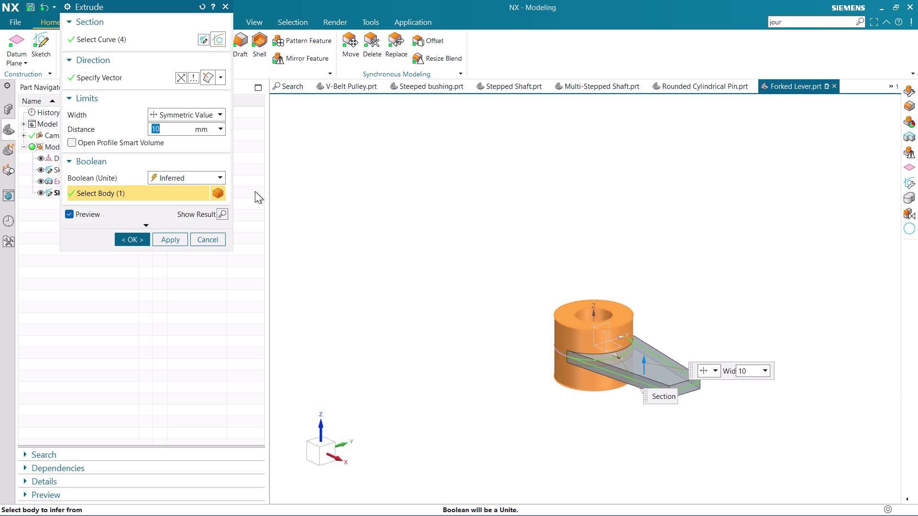
Check the arm thickness and confirm the extrusion united with the hub.
middle_drag(470, 355, 507, 328)
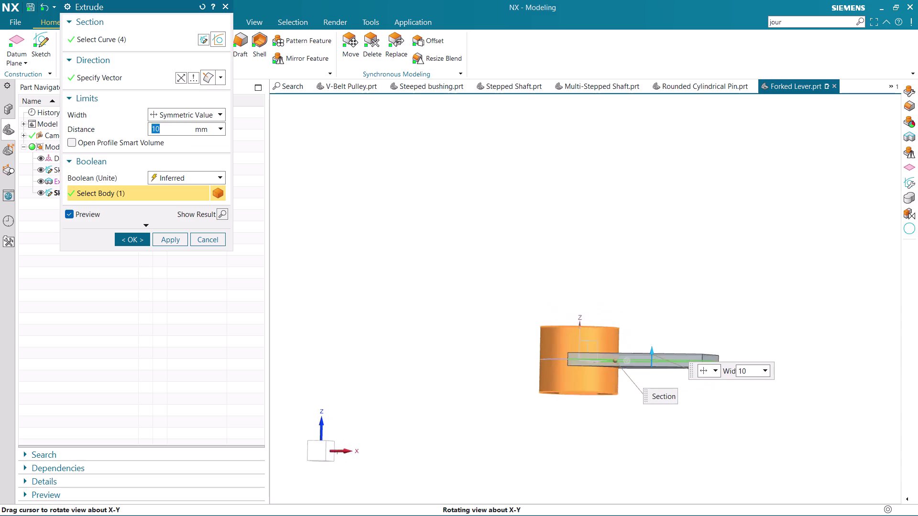
middle_drag(508, 329, 490, 345)
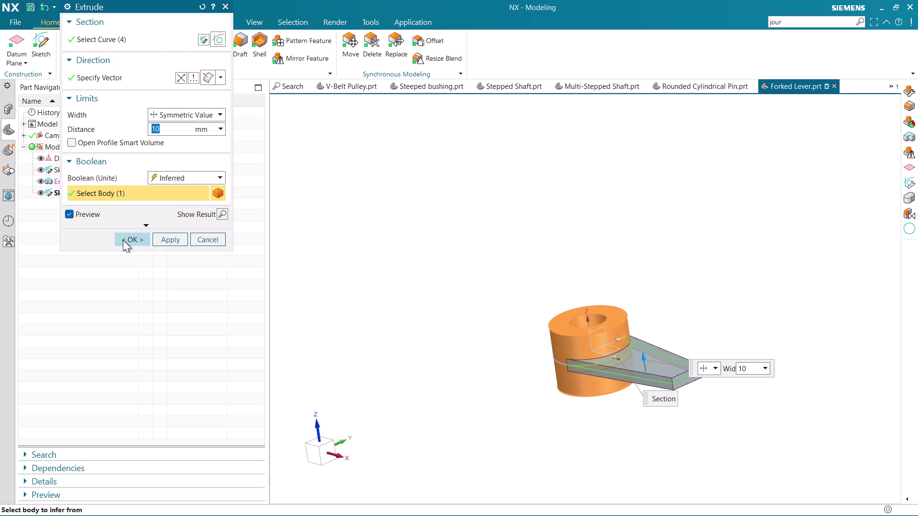
click(123, 240)
scroll(down, 3)
middle_drag(629, 398, 661, 391)
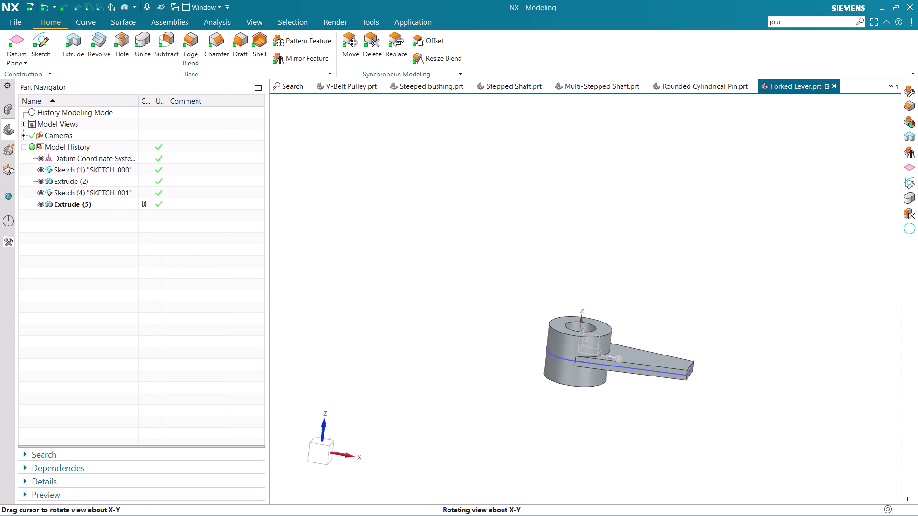
click(36, 34)
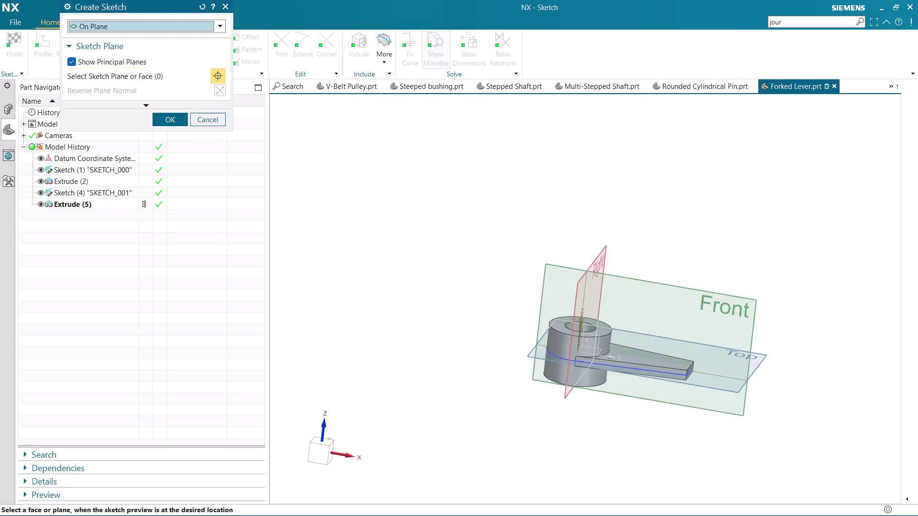
Start a new sketch on the Front datum plane.
click(706, 295)
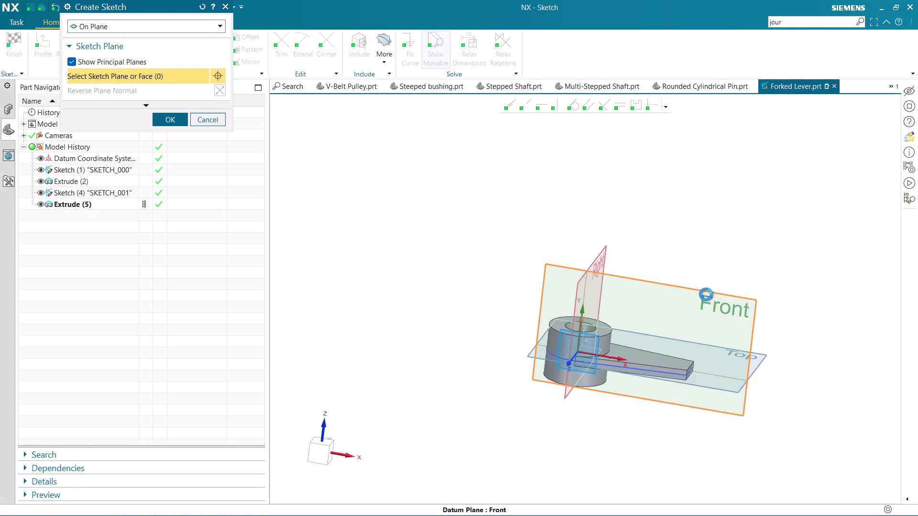
middle_click(704, 293)
scroll(up, 3)
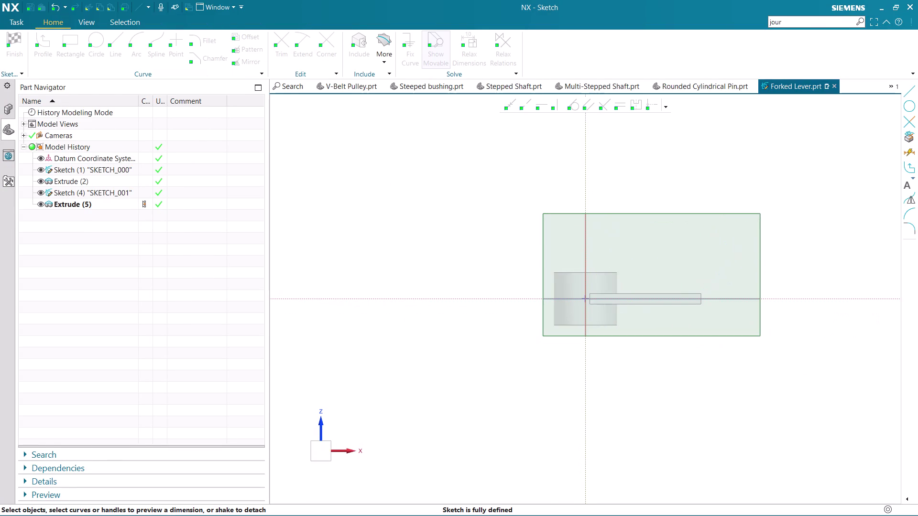
scroll(up, 3)
scroll(up, 3)
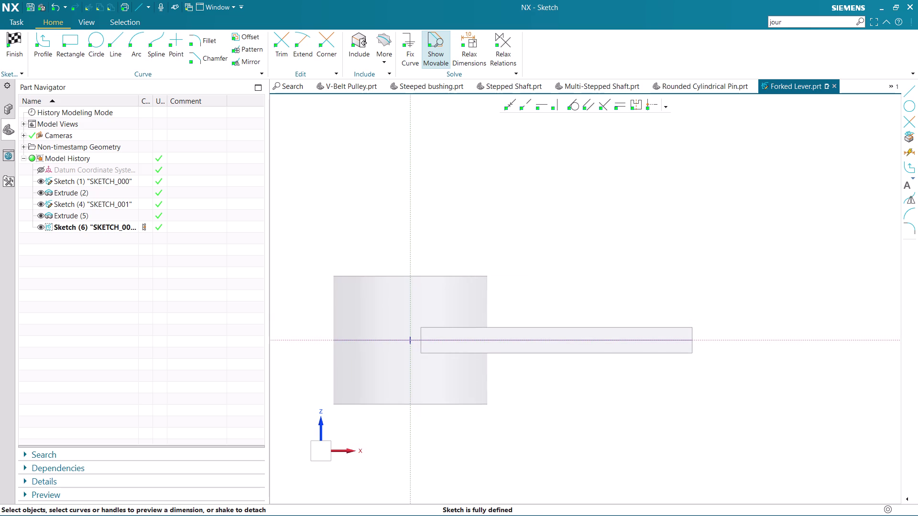
key(1)
Project the arm's end edges into the new sketch.
click(384, 47)
click(395, 87)
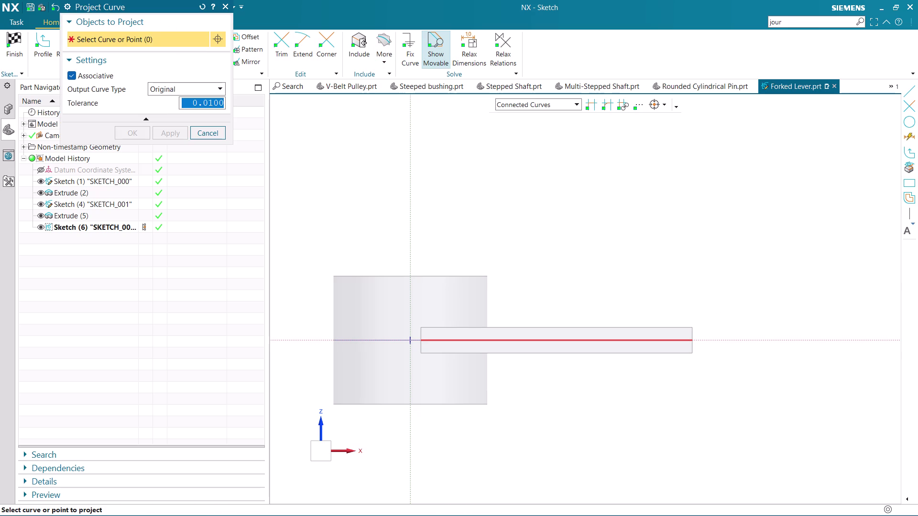
scroll(up, 3)
click(693, 328)
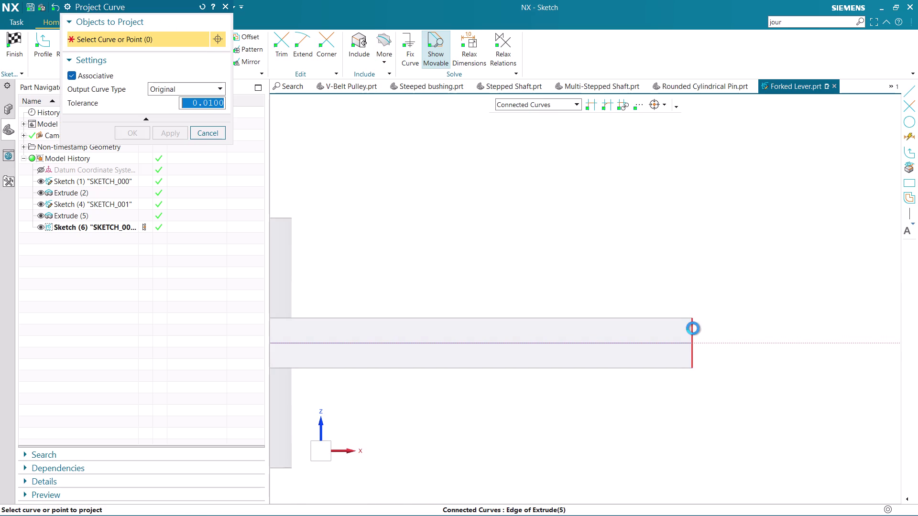
click(665, 344)
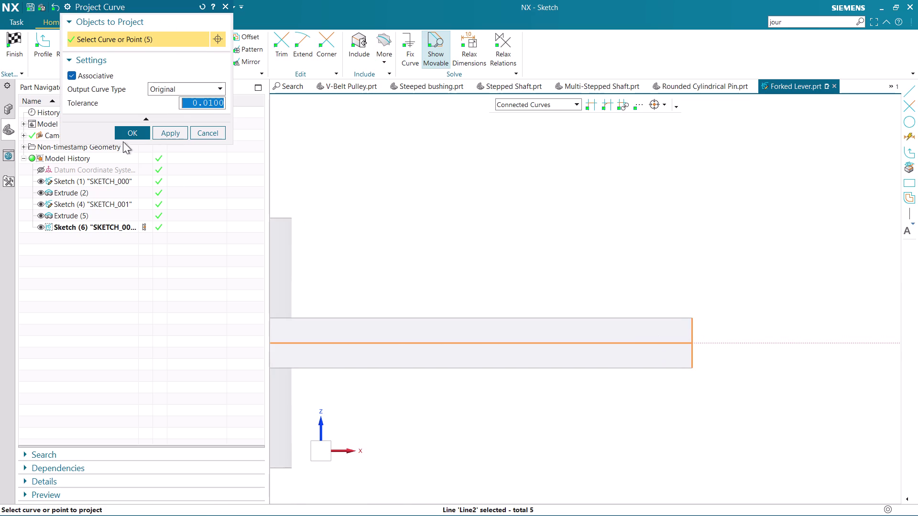
click(127, 133)
scroll(down, 3)
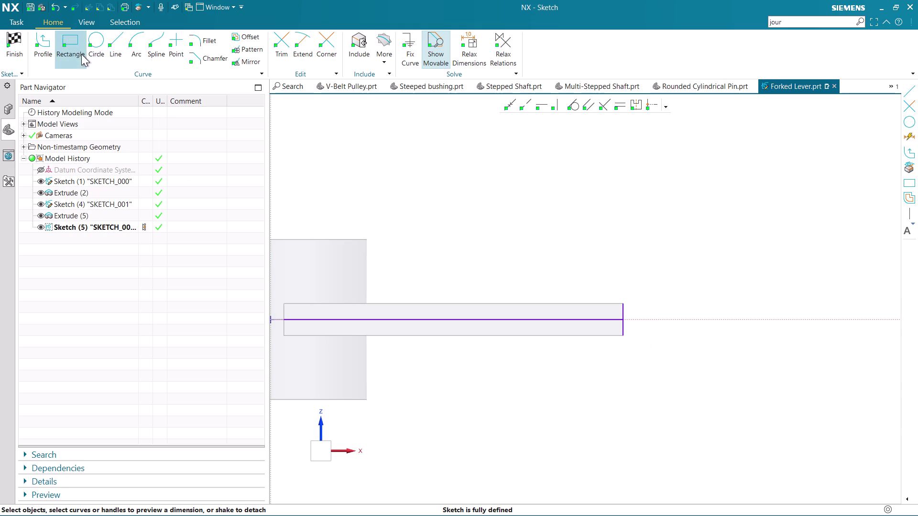
click(118, 39)
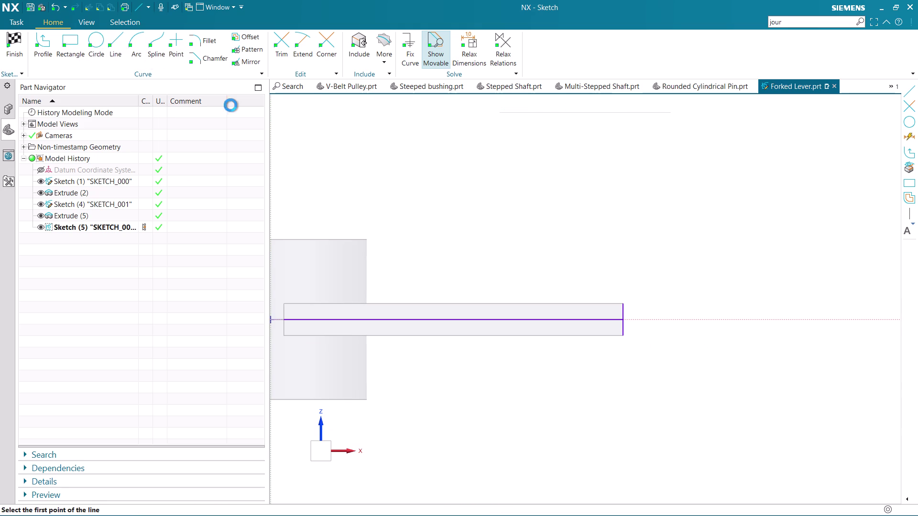
Draw a line from the arm's end point, length 25 at angle 90 degrees.
click(625, 337)
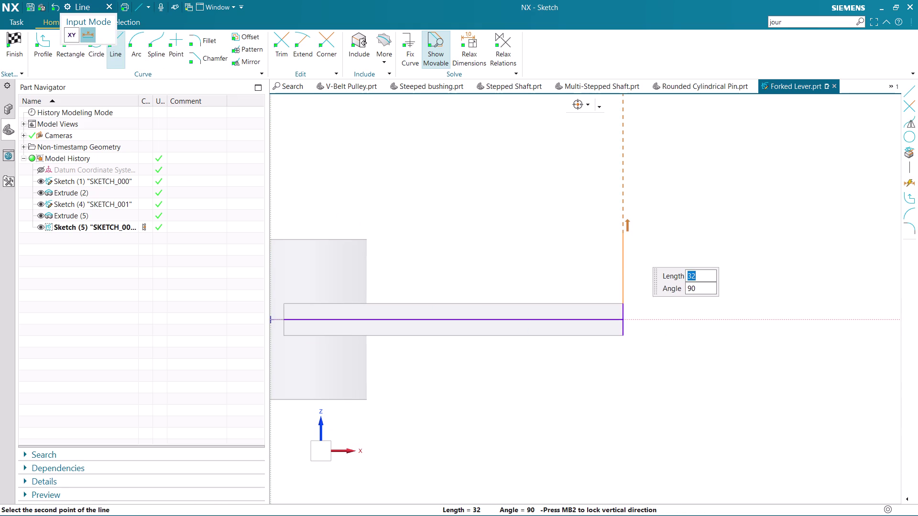
key(2)
key(5)
key(Return)
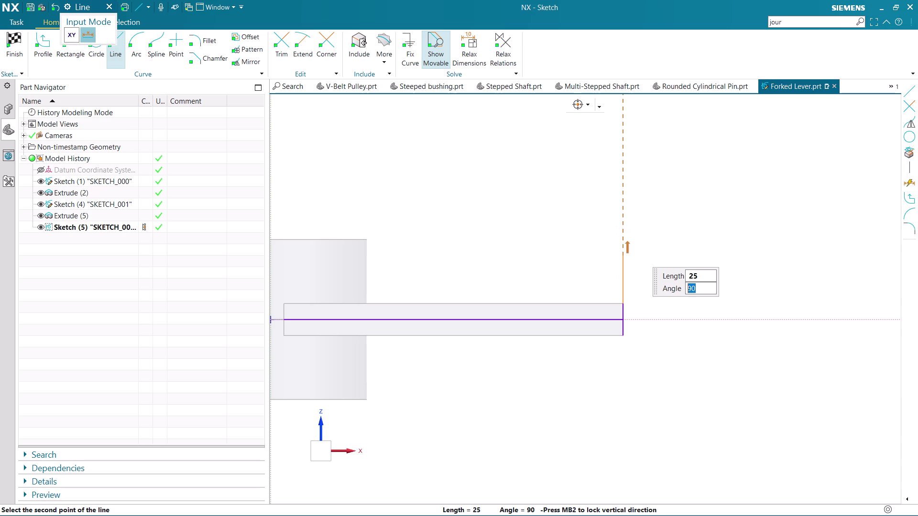
key(Return)
key(Escape)
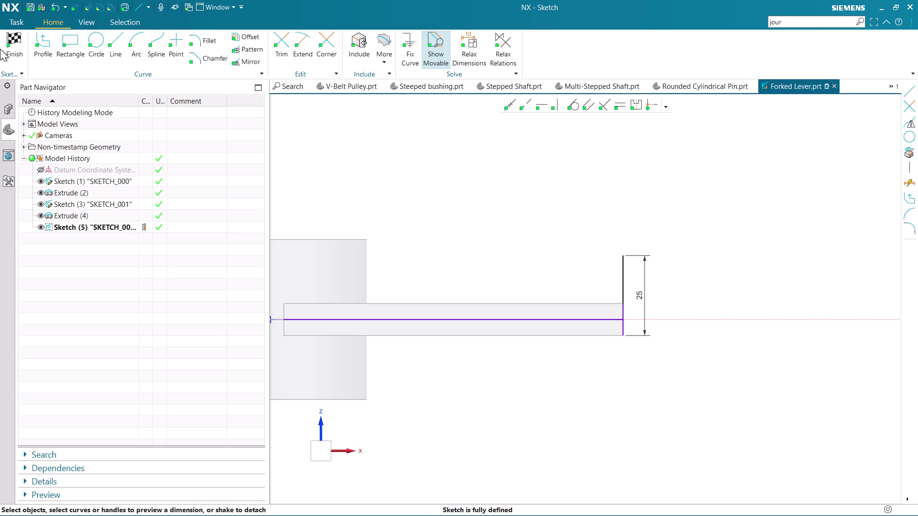
click(95, 37)
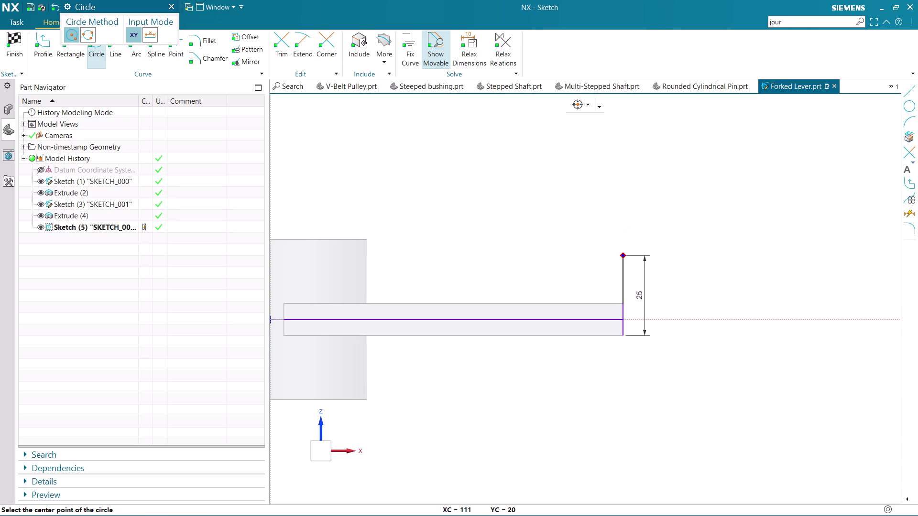
Draw a 12 mm diameter circle centred on the vertical line's top endpoint.
click(620, 255)
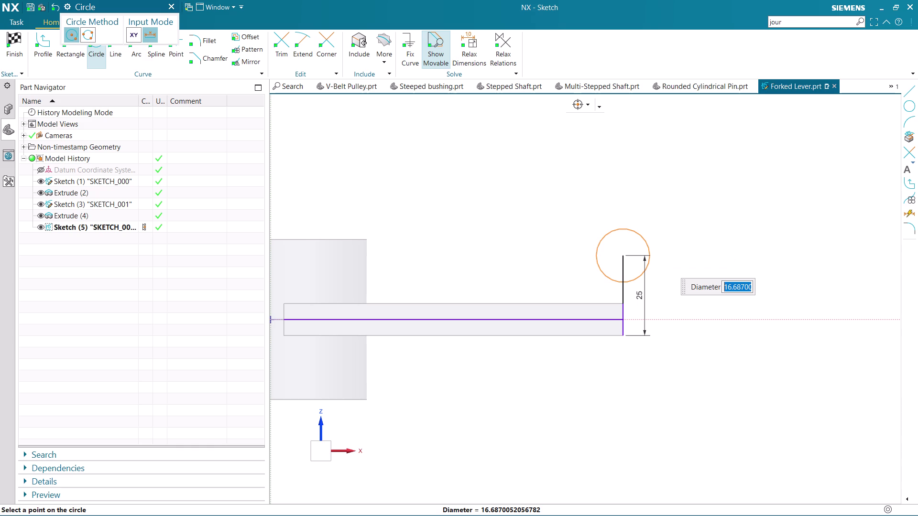
text(15)
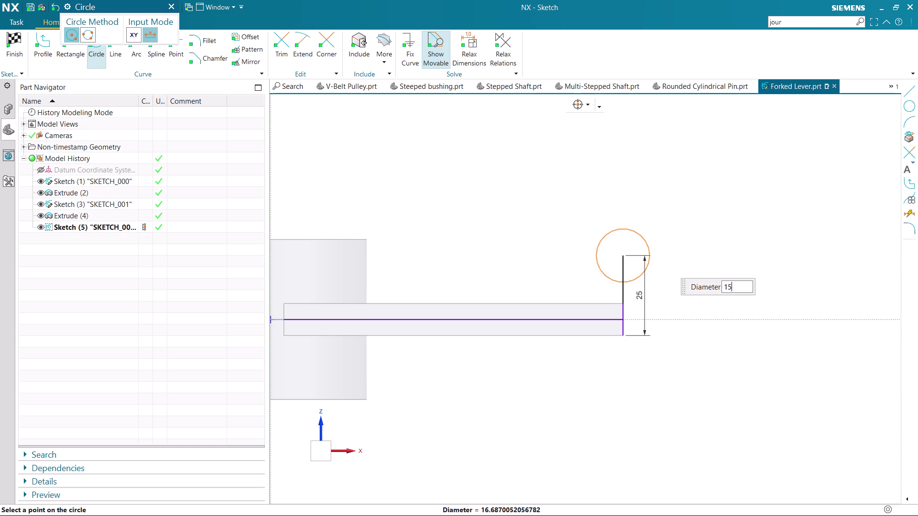
key(BackSpace)
key(2)
key(Return)
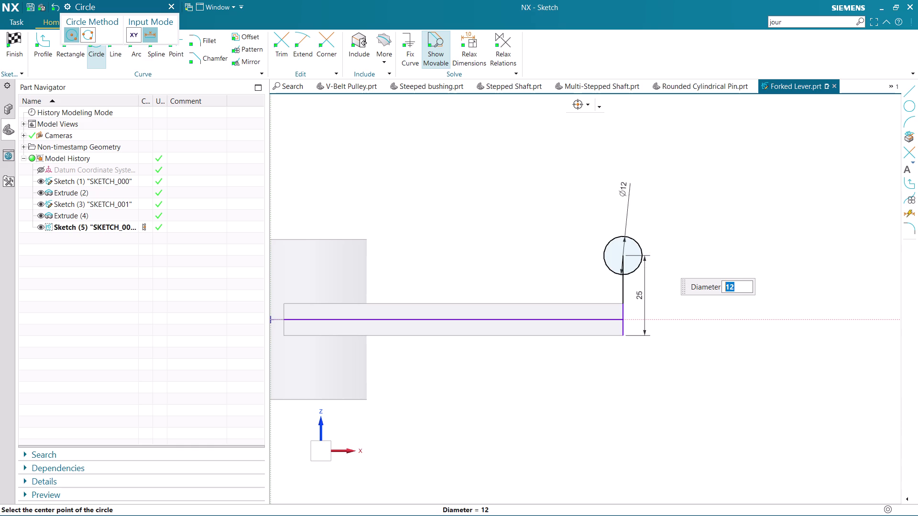
key(Return)
key(Escape)
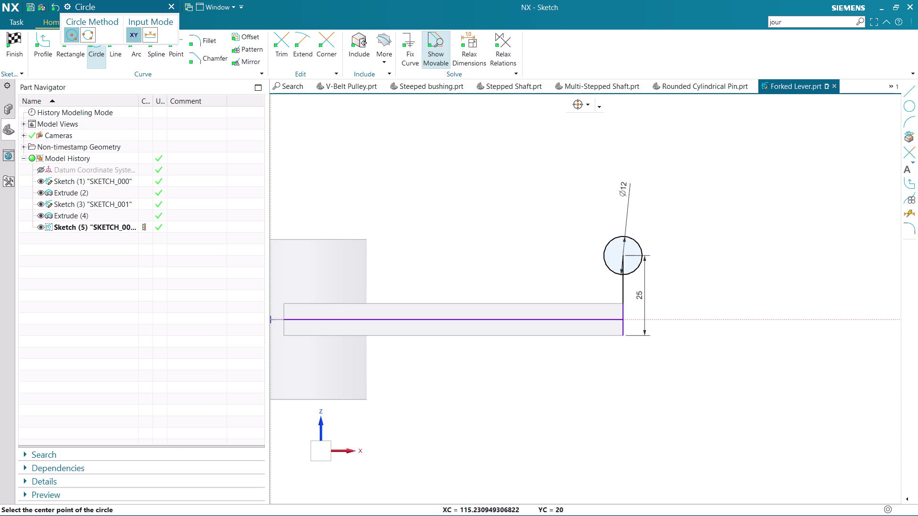
Add a concentric 25 mm diameter circle at the same centre.
click(625, 257)
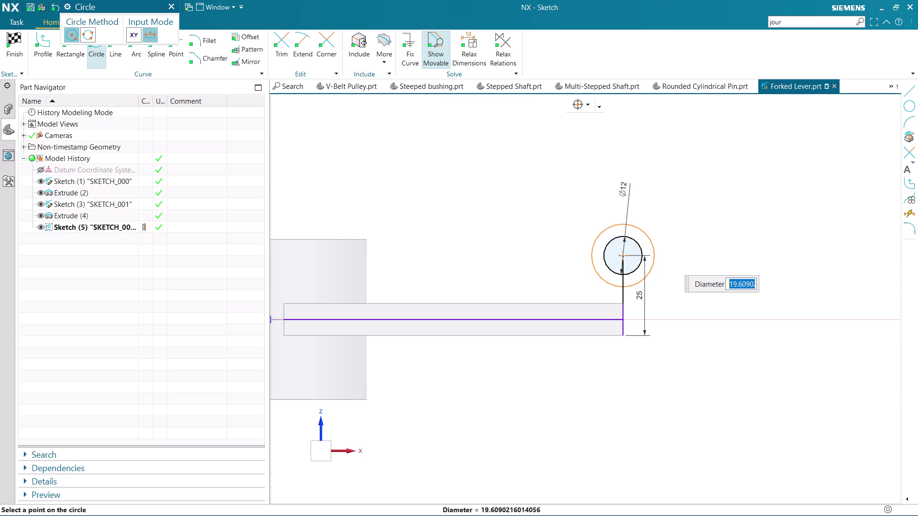
text(12.)
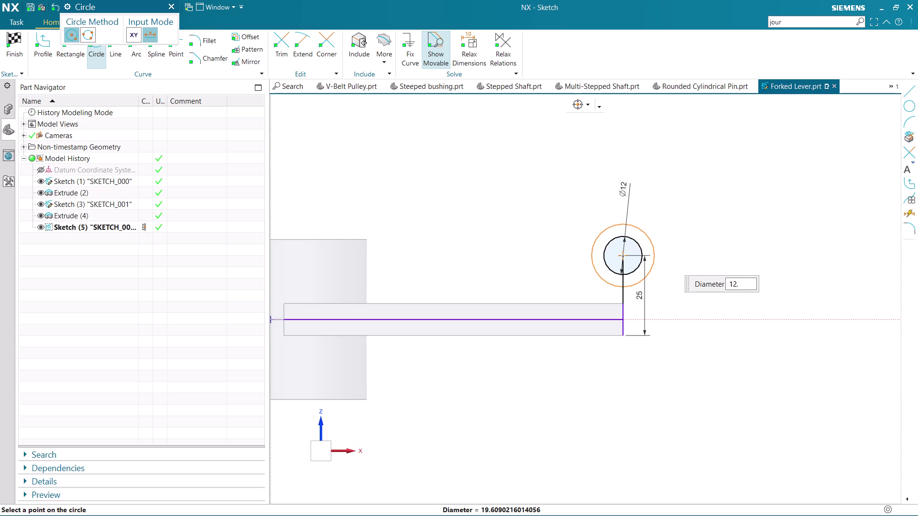
text(5)
key(shift+asterisk)
key(2)
key(Return)
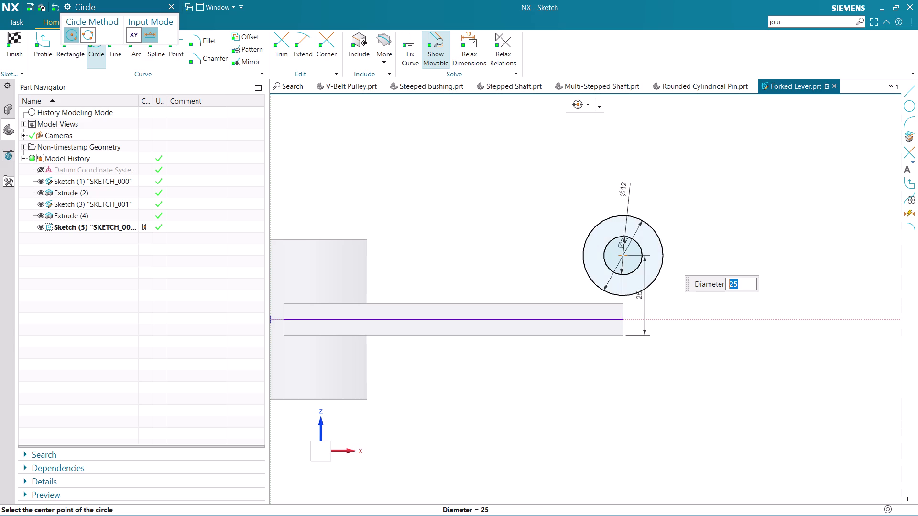
key(Escape)
key(Escape)
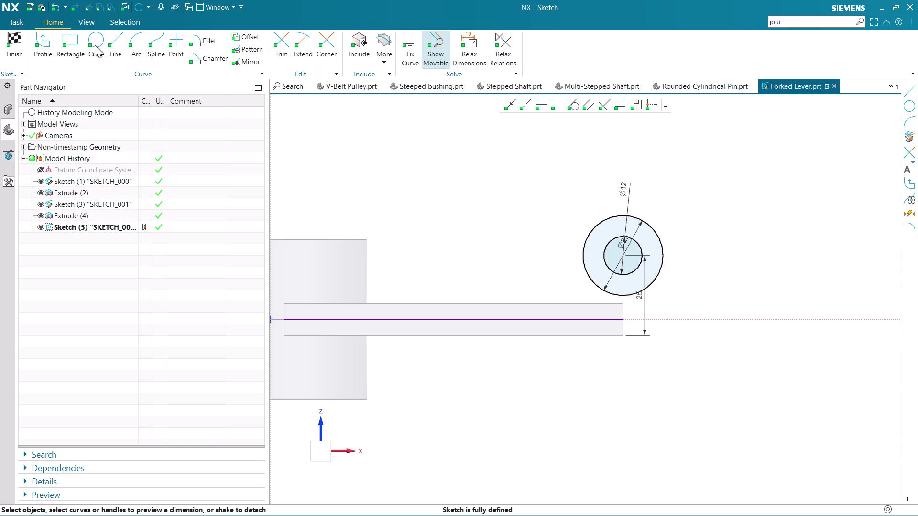
click(114, 40)
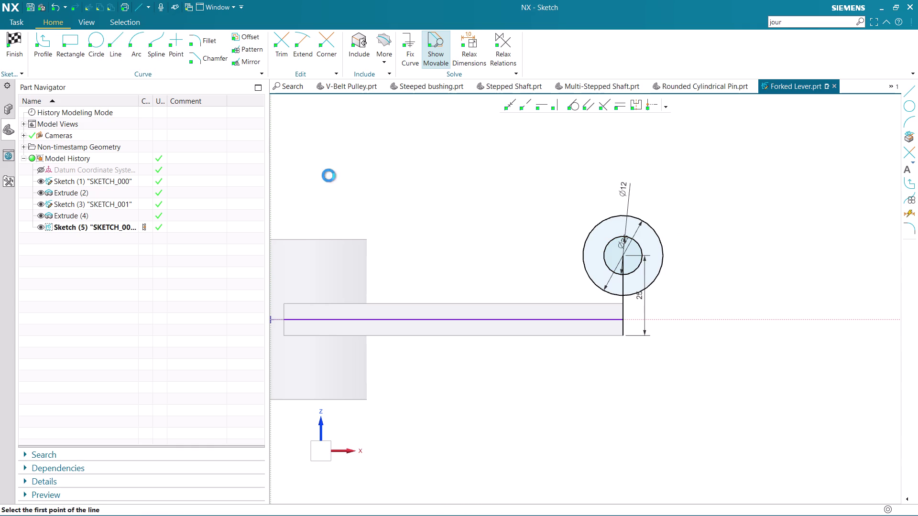
Draw a vertical line from the Ø25 circle's right side down to the arm's bottom edge.
click(664, 254)
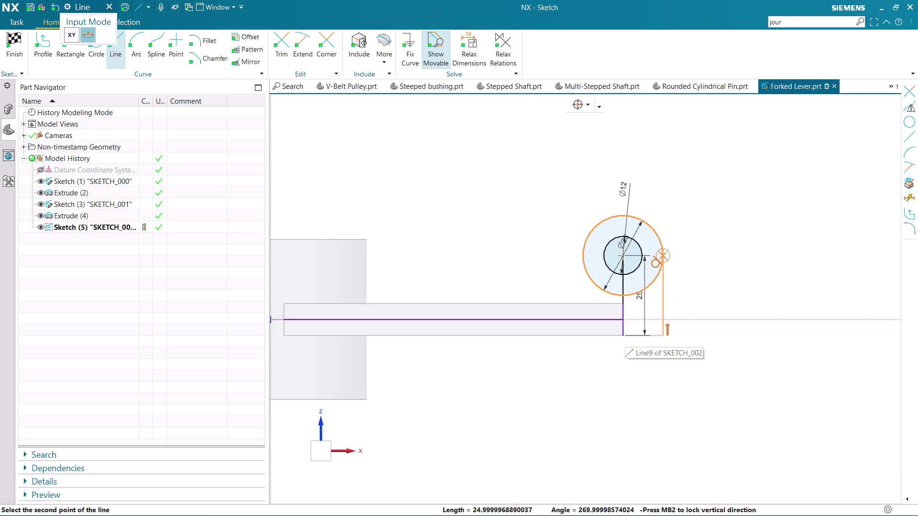
click(665, 338)
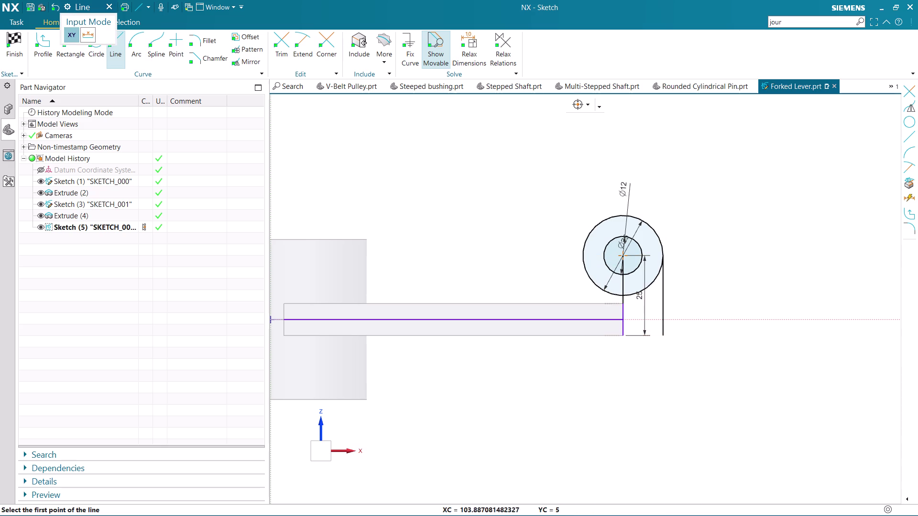
key(Escape)
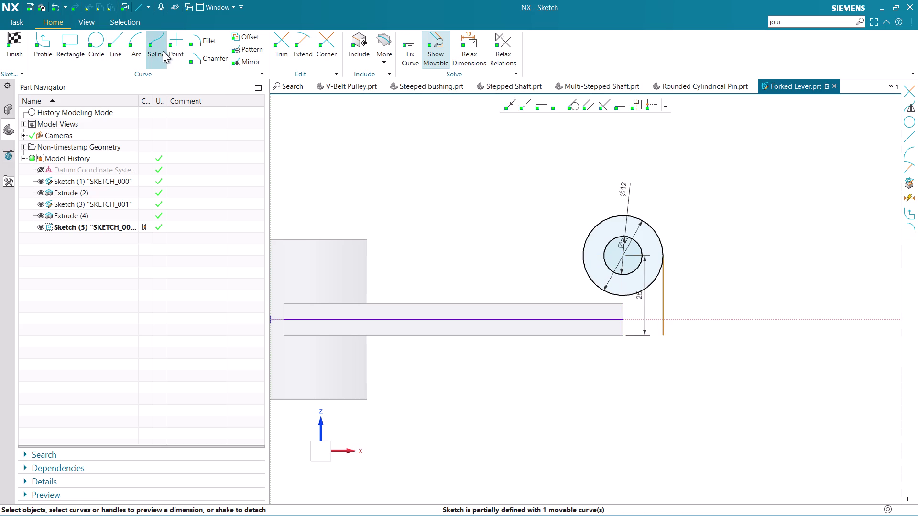
click(232, 63)
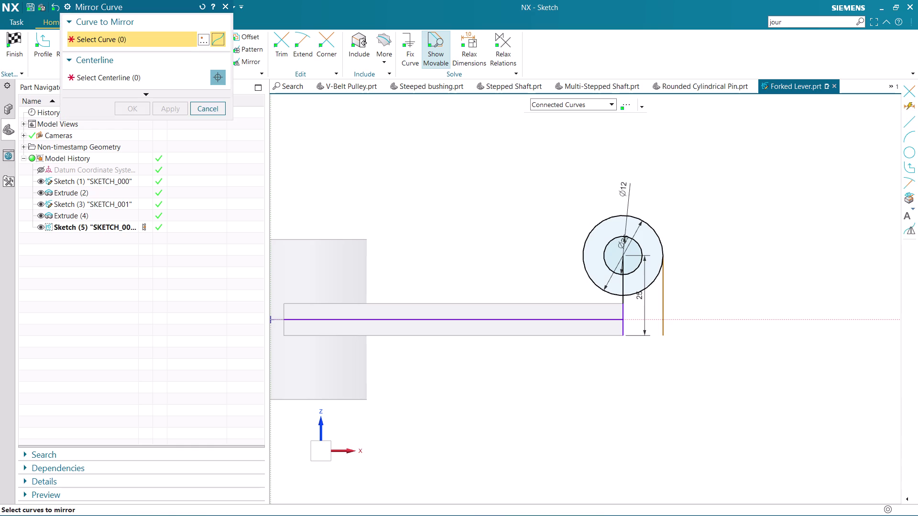
Mirror the vertical side line about the vertical centre line.
click(662, 296)
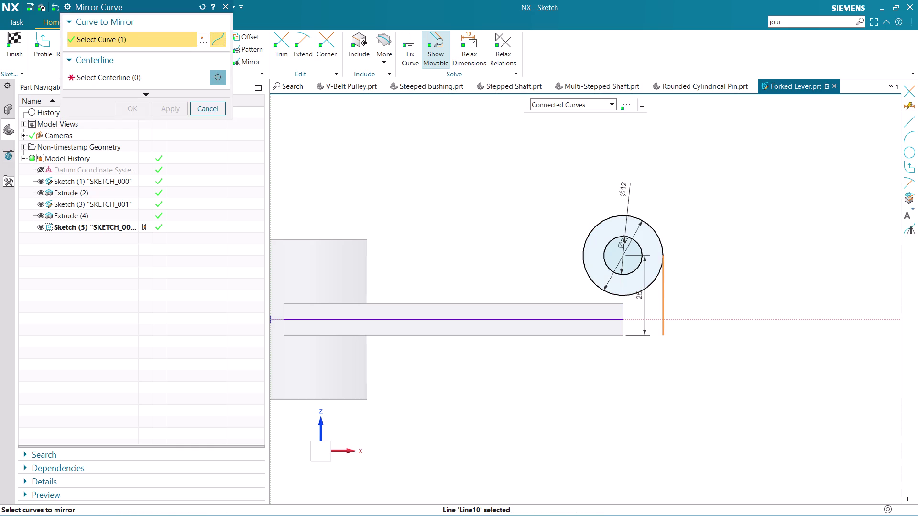
click(175, 74)
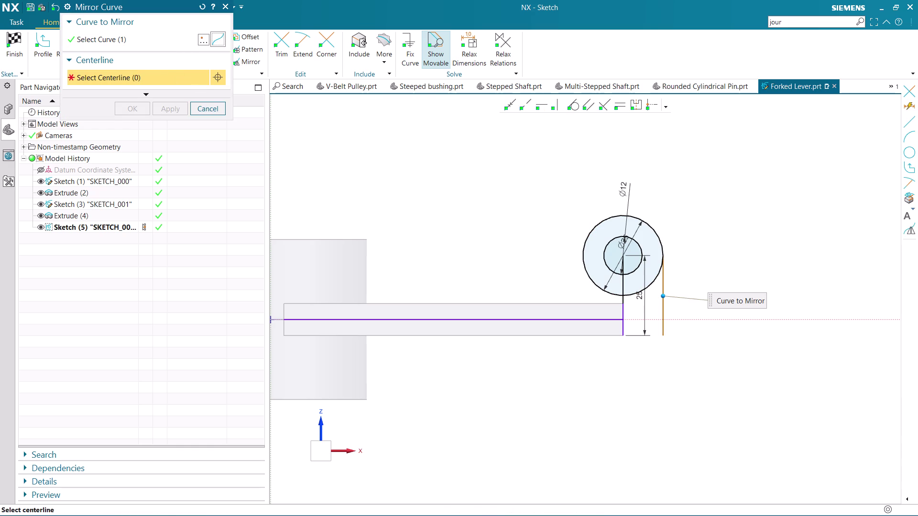
click(624, 303)
click(120, 106)
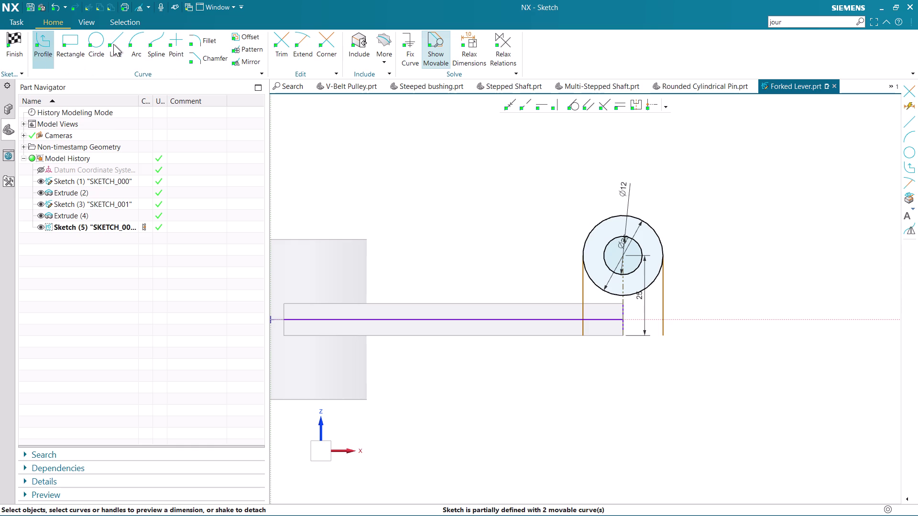
Draw the bottom edge line between the two side lines.
click(114, 44)
click(584, 338)
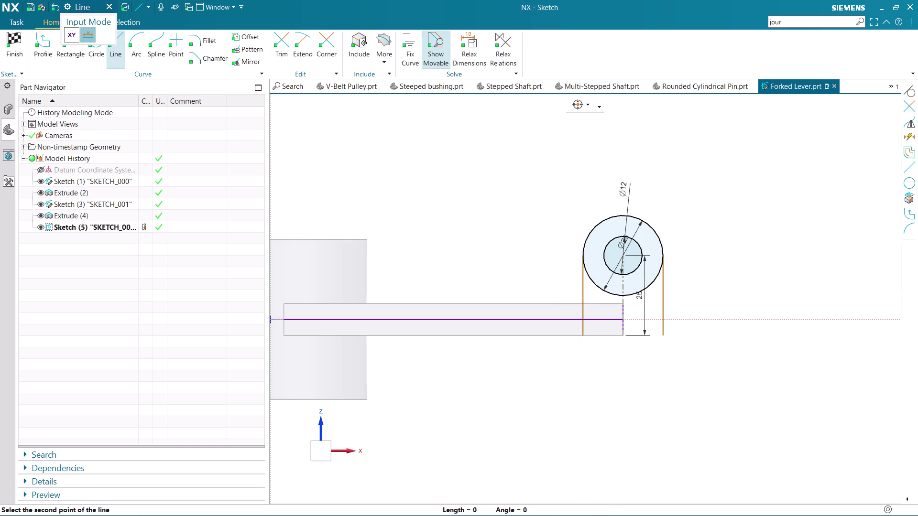
click(663, 337)
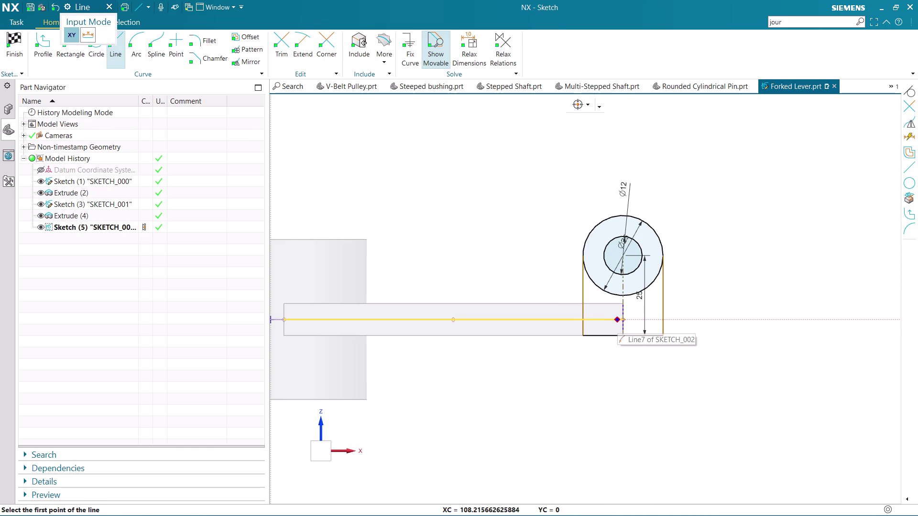
key(Escape)
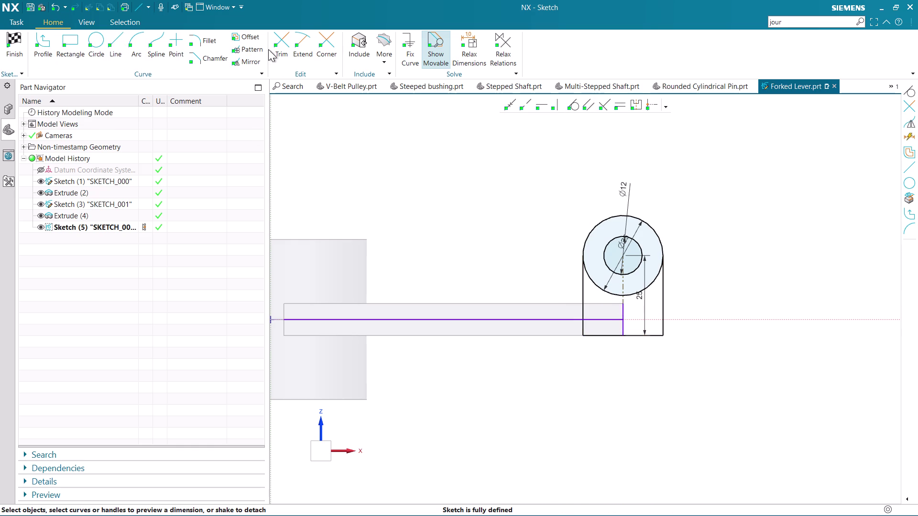
Trim away the lower arc of the Ø25 circle and finish the sketch.
click(289, 43)
click(614, 296)
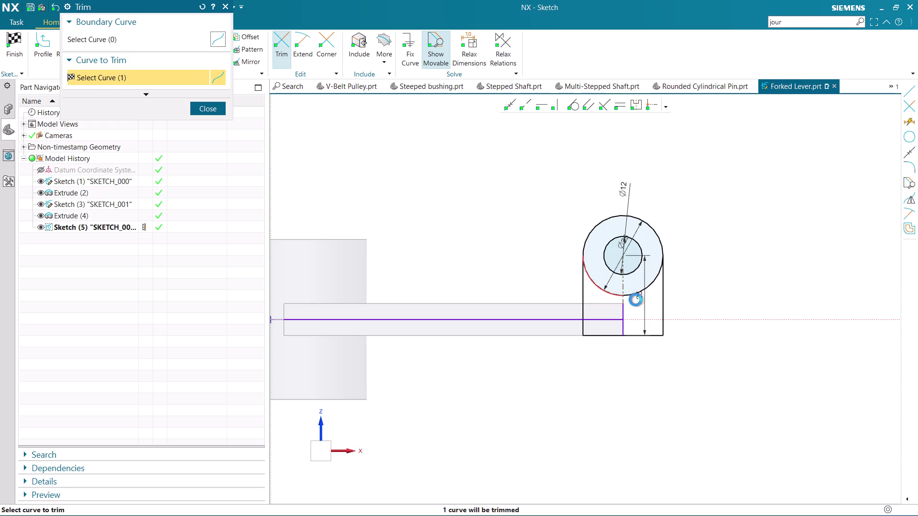
click(635, 294)
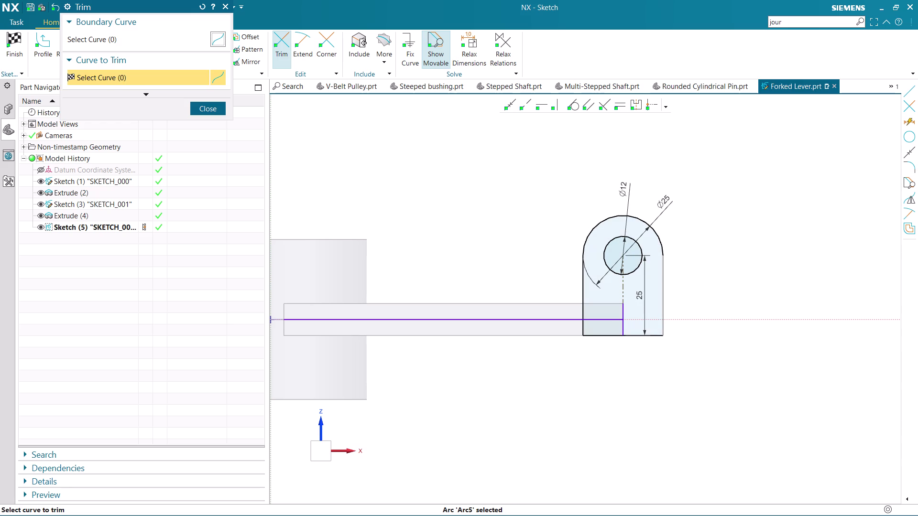
click(214, 110)
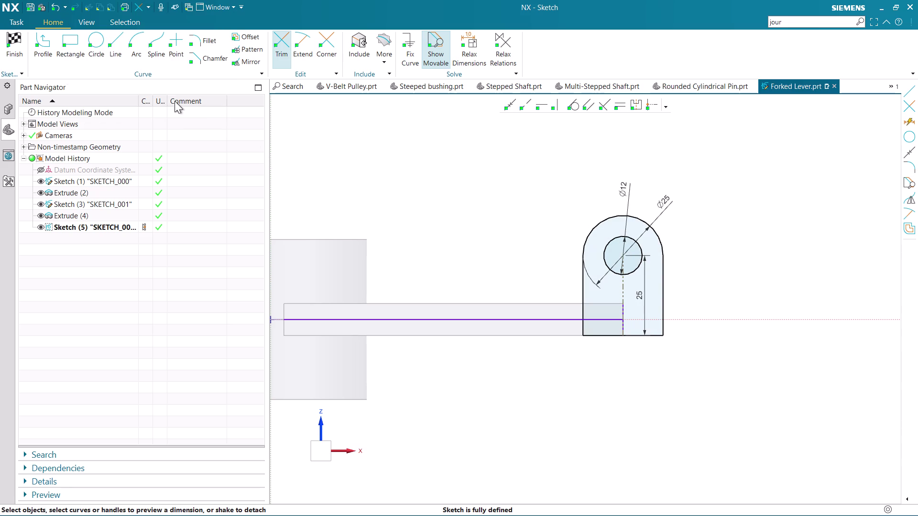
click(15, 40)
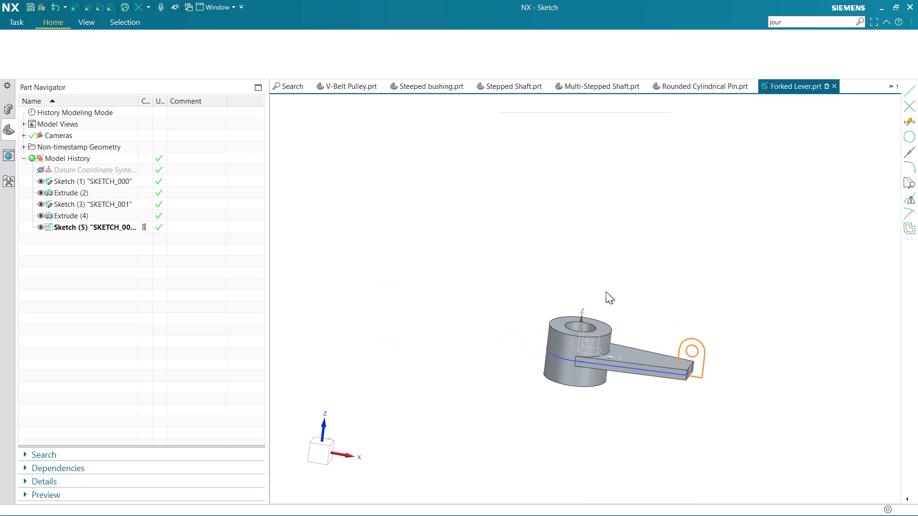
scroll(up, 3)
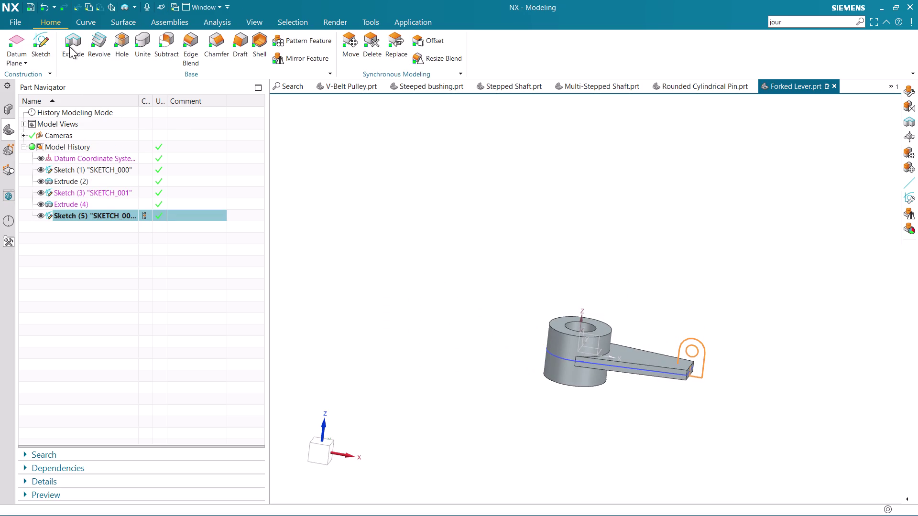
Extrude the lug profile with start 0 and end 10 mm.
click(70, 46)
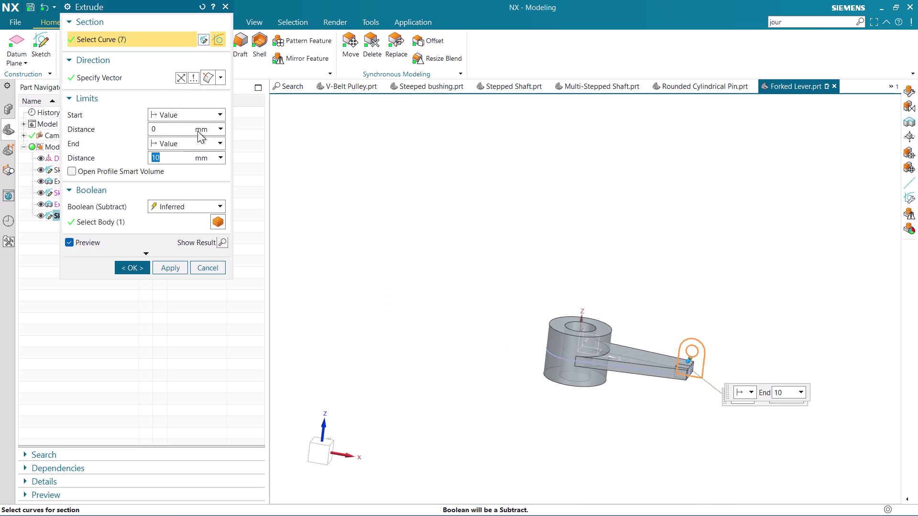
drag(170, 128, 143, 134)
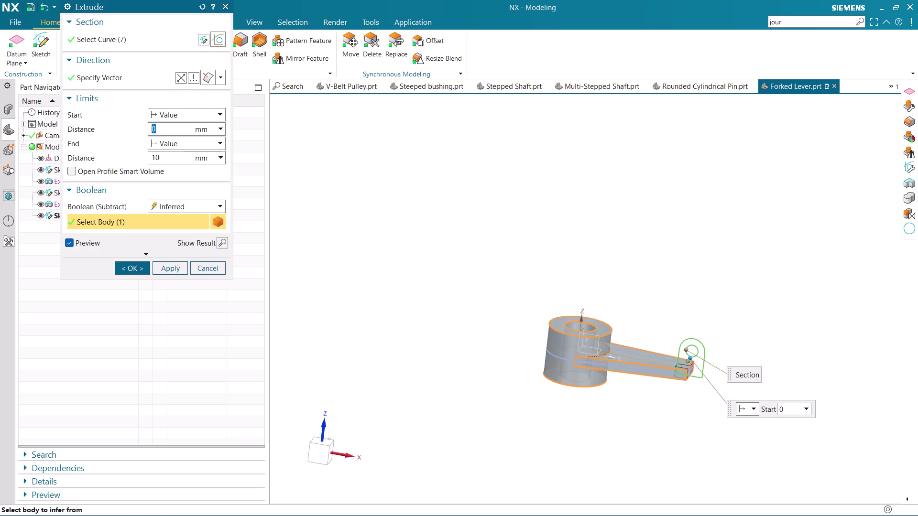
drag(143, 134, 135, 135)
scroll(up, 3)
scroll(up, 3)
scroll(up, 3)
scroll(up, 3)
middle_drag(711, 385, 700, 392)
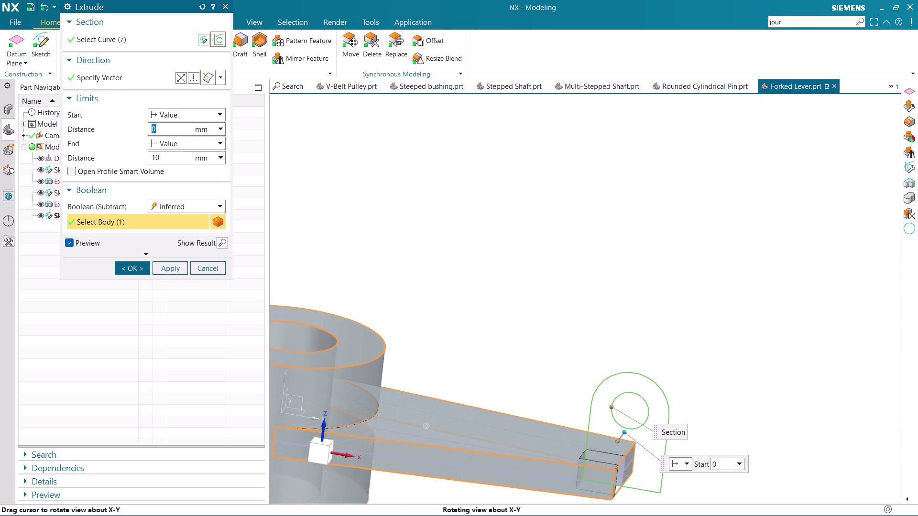
middle_drag(701, 392, 679, 397)
scroll(down, 3)
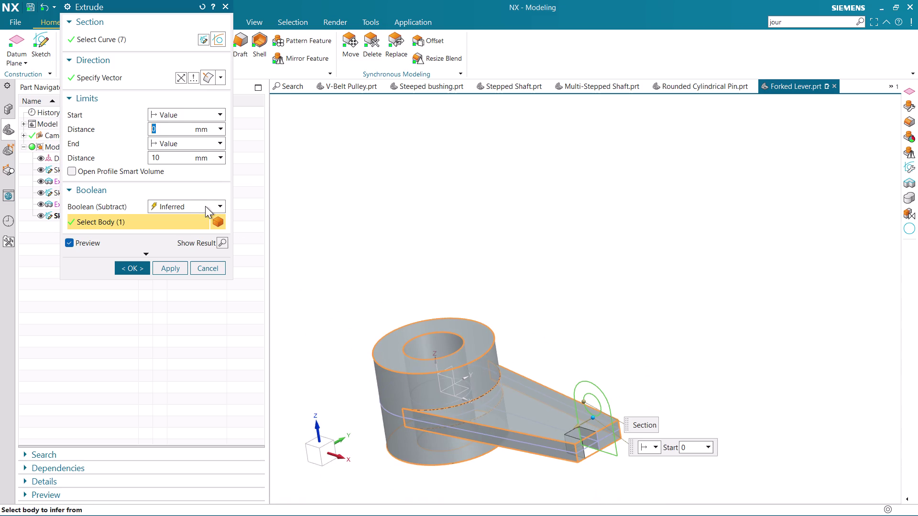
Set the extrusion's Boolean to Unite with the lever body.
click(192, 204)
click(189, 232)
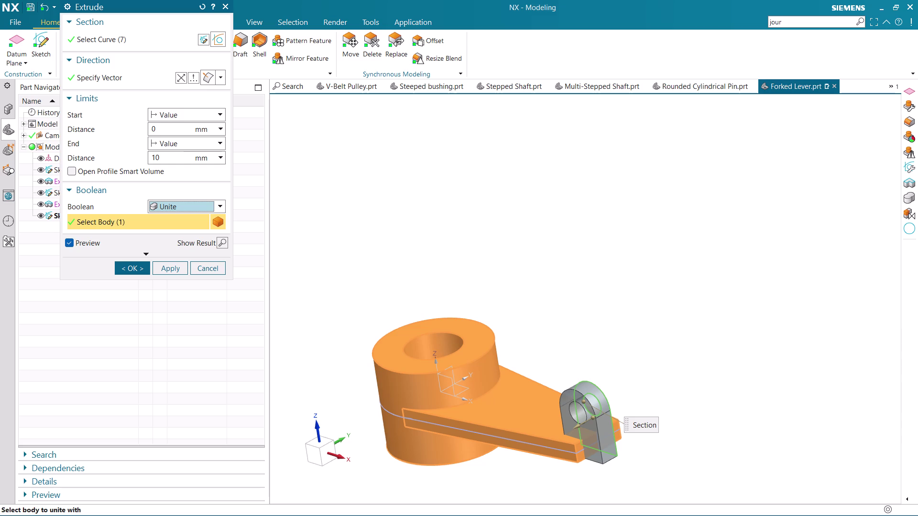
drag(171, 130, 140, 127)
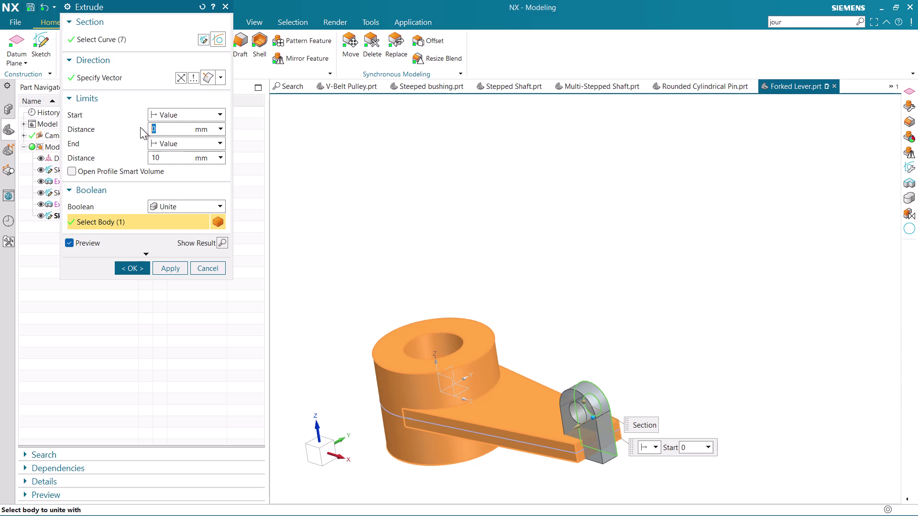
Enter the extrusion's start distance expression as 30-9.
key(BackSpace)
text(39)
key(BackSpace)
key(minus)
key(9)
key(Return)
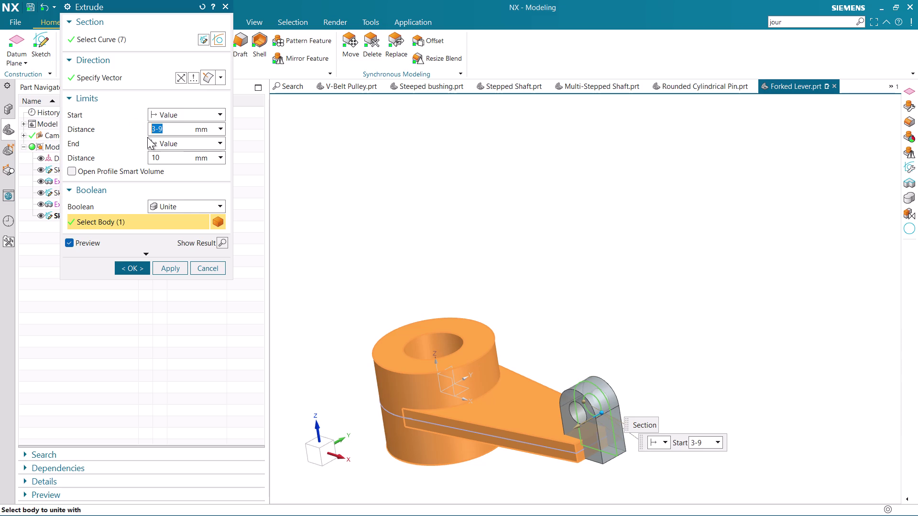
drag(167, 155, 142, 158)
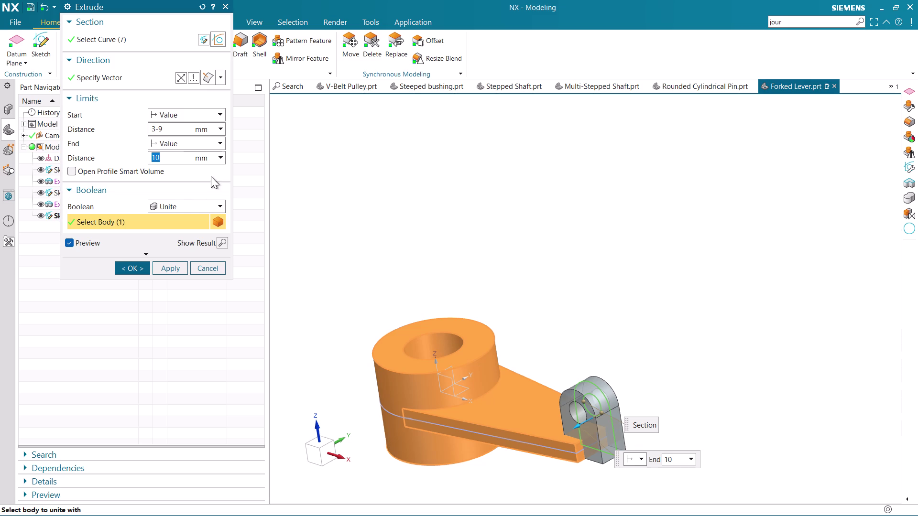
click(153, 126)
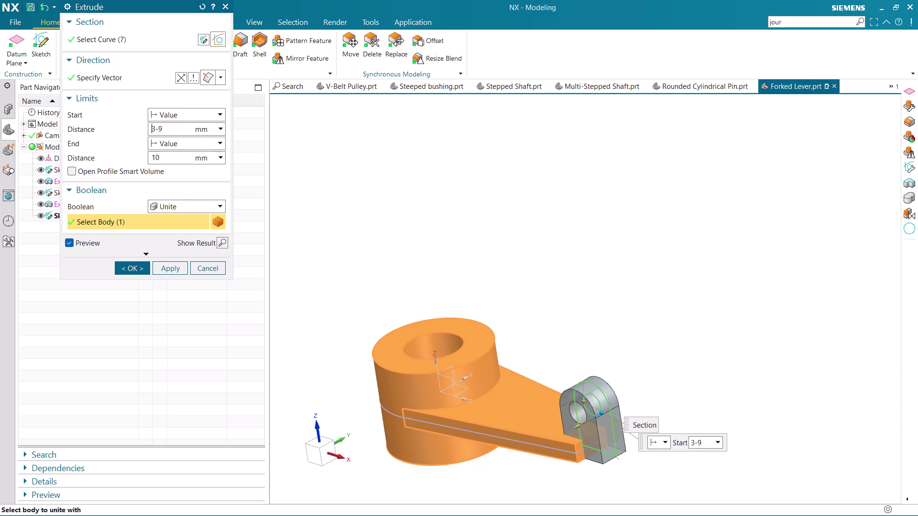
click(156, 128)
key(0)
key(Return)
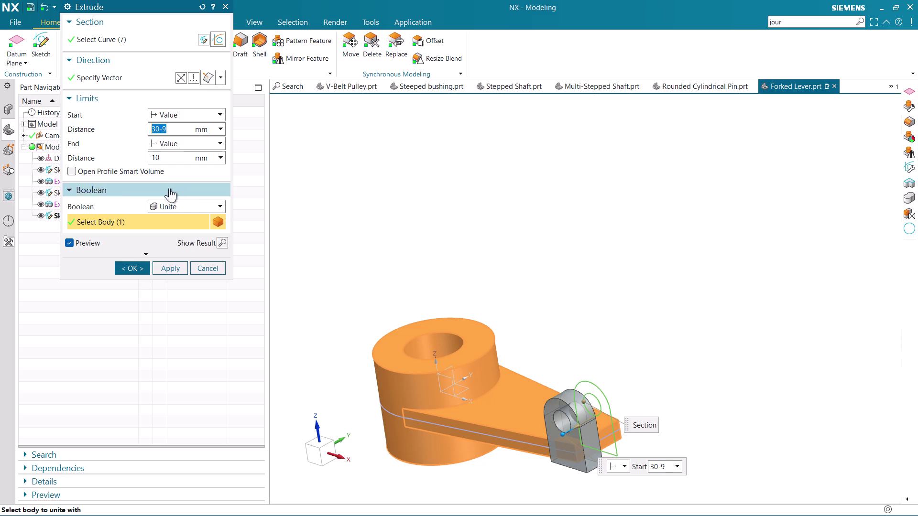
Change the extrusion's end distance to 9 mm.
drag(167, 157, 128, 157)
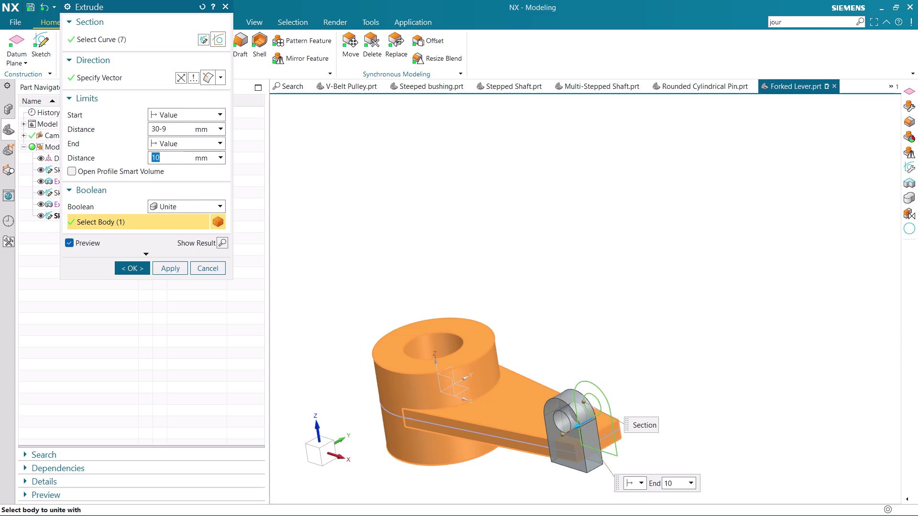
key(BackSpace)
key(9)
key(Return)
middle_drag(641, 340, 617, 367)
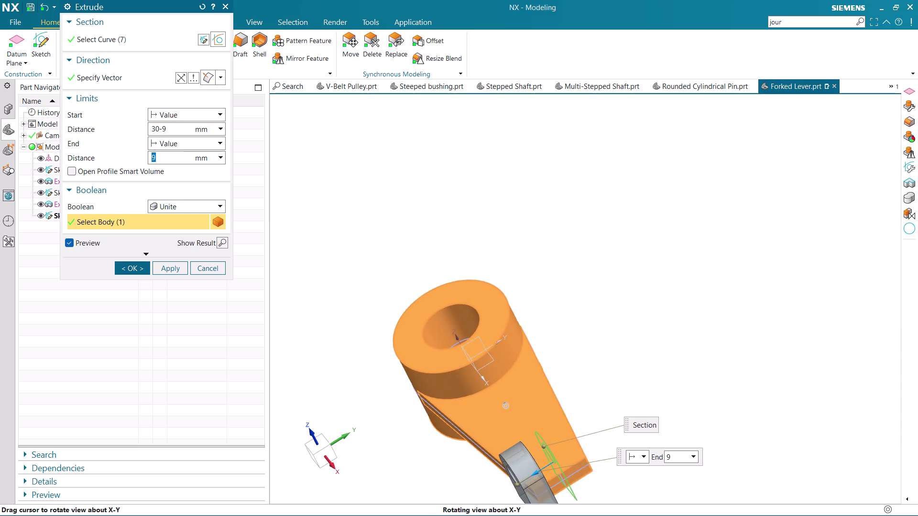
middle_drag(617, 368, 692, 332)
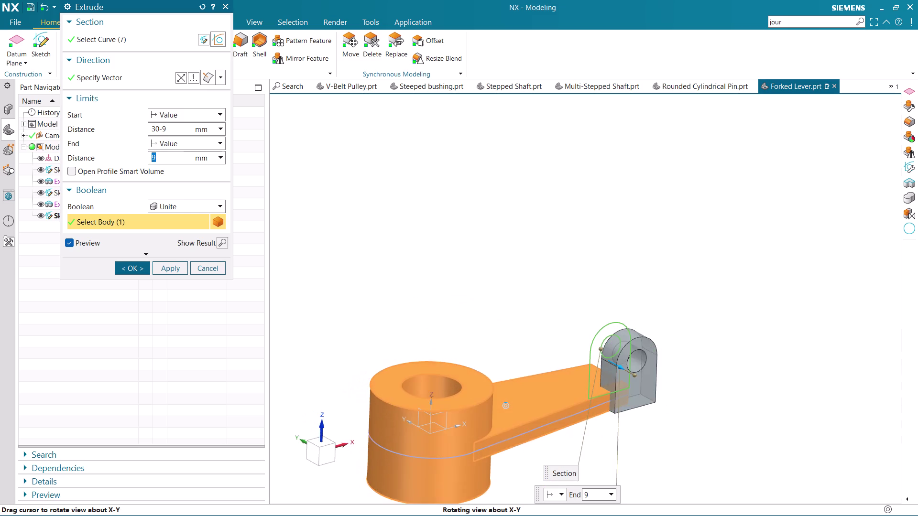
middle_drag(692, 332, 698, 336)
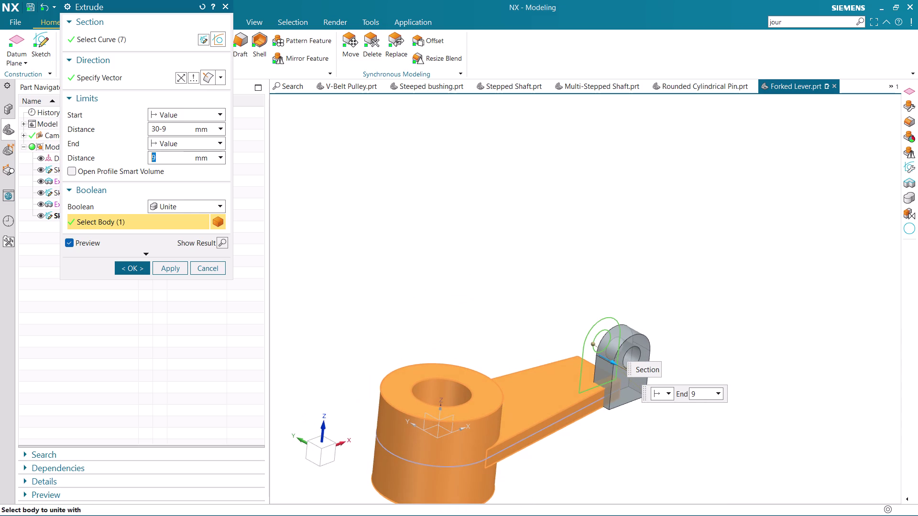
Zoom and orbit around the arm end to inspect the united lug preview.
scroll(up, 3)
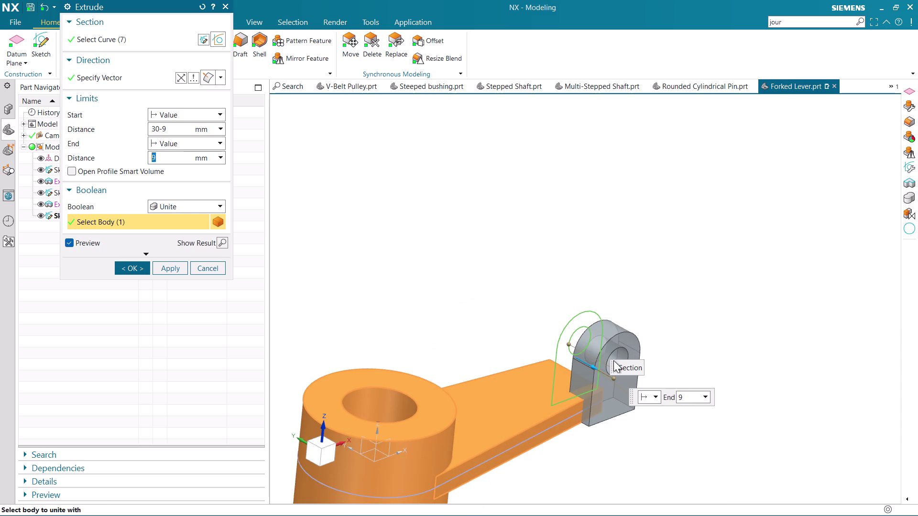
scroll(up, 3)
scroll(up, 3)
scroll(up, 3)
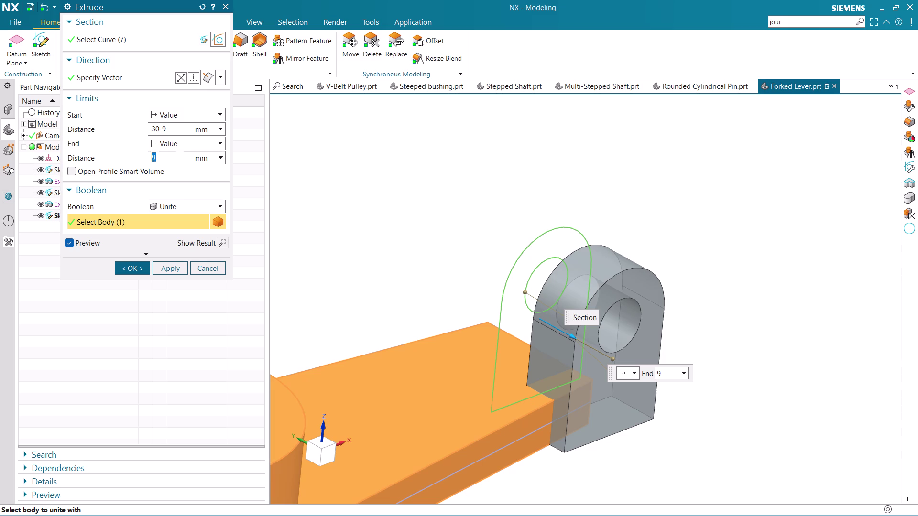
scroll(down, 3)
middle_drag(534, 409, 553, 428)
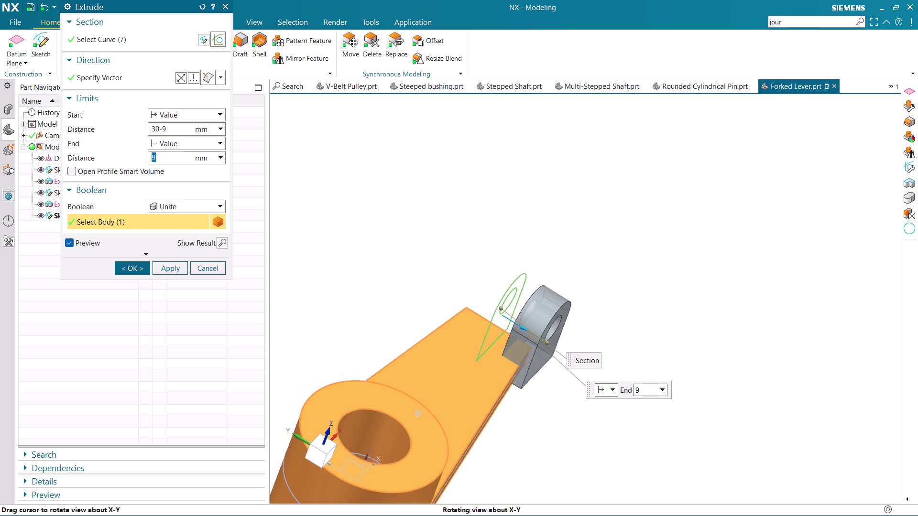
middle_drag(554, 428, 554, 438)
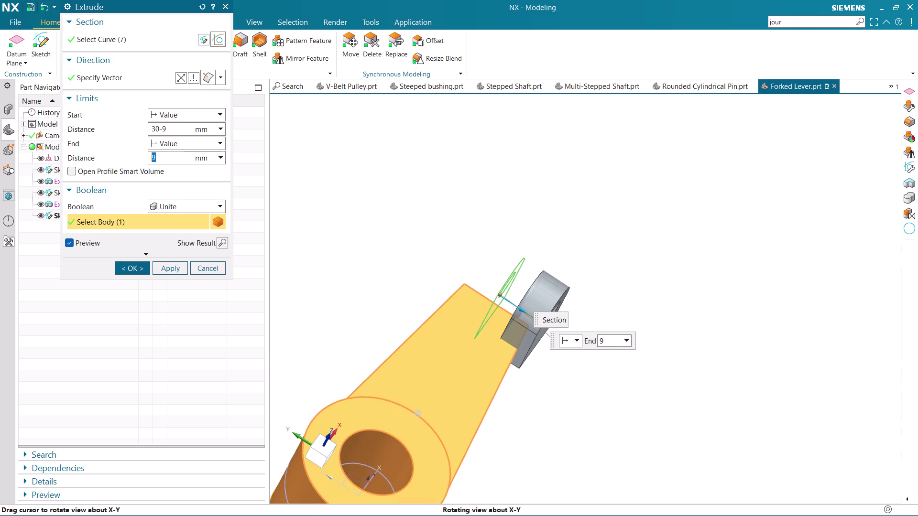
middle_drag(555, 438, 554, 437)
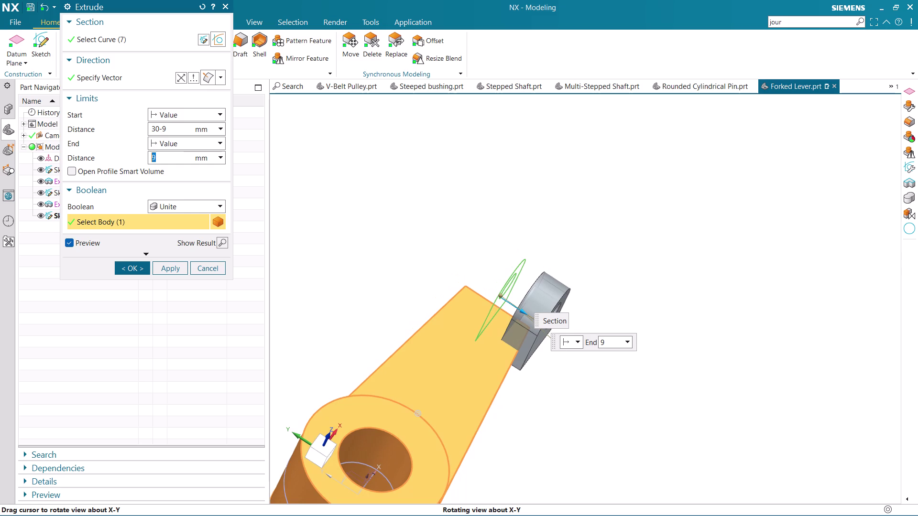
middle_drag(554, 437, 552, 435)
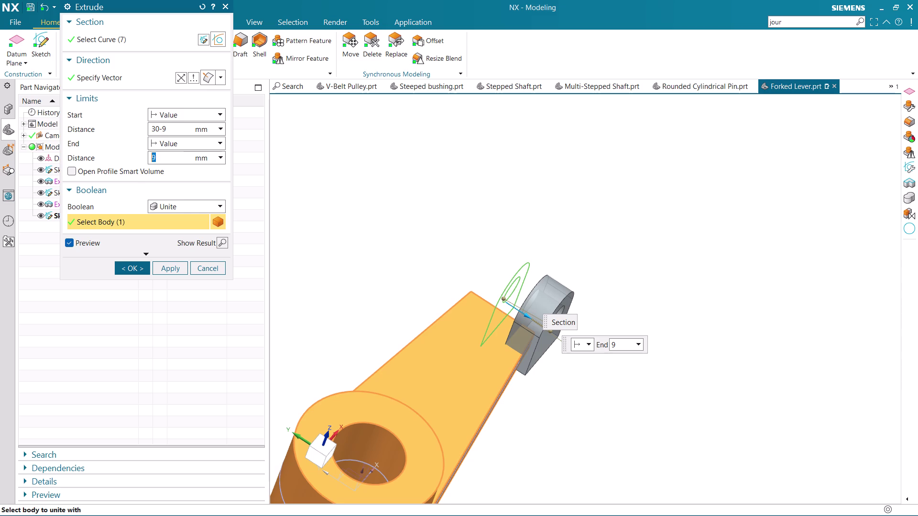
Set the lug extrusion's start distance to 15 mm.
click(158, 126)
key(BackSpace)
key(BackSpace)
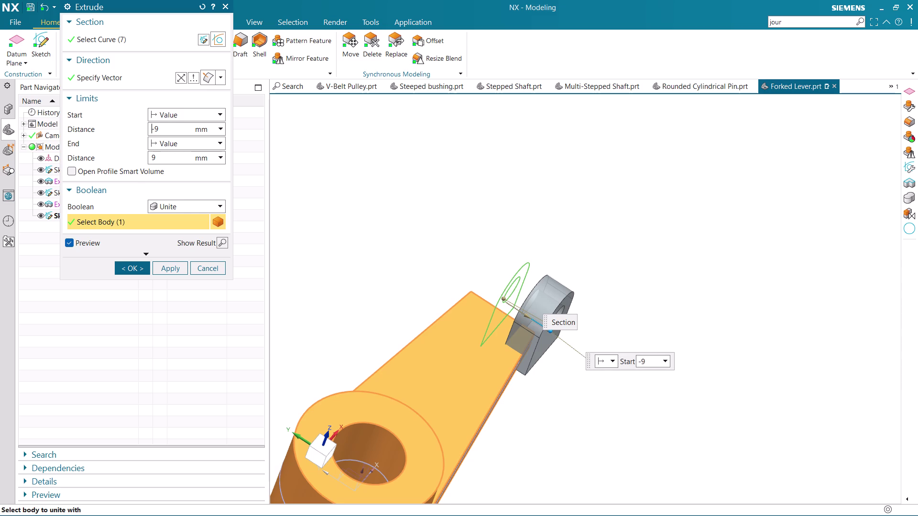
key(1)
key(5)
key(Return)
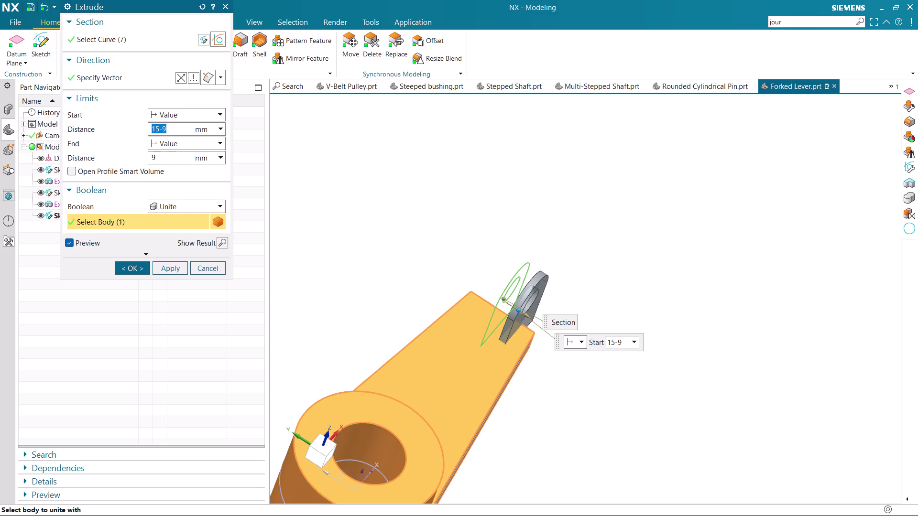
click(172, 131)
key(BackSpace)
key(BackSpace)
key(Return)
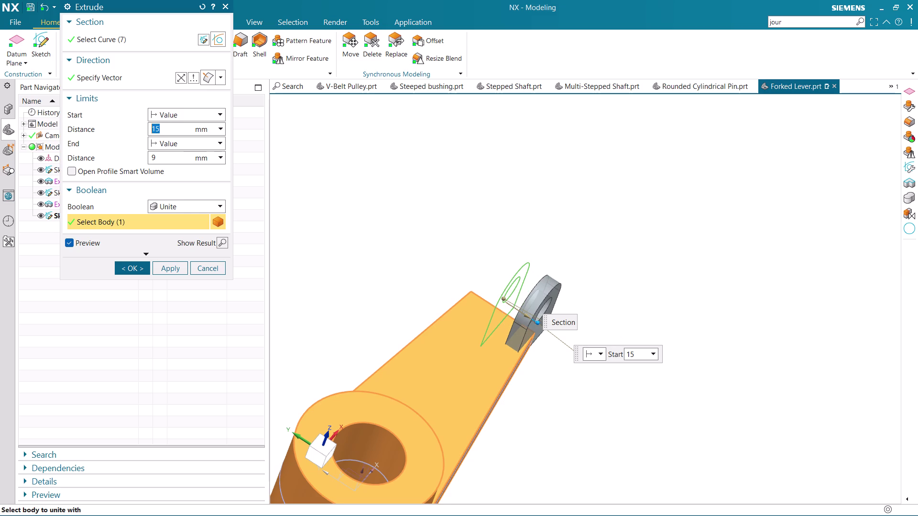
Orbit around the arm end to check the lug, then open the Start limit choices.
scroll(up, 3)
middle_drag(549, 377, 535, 353)
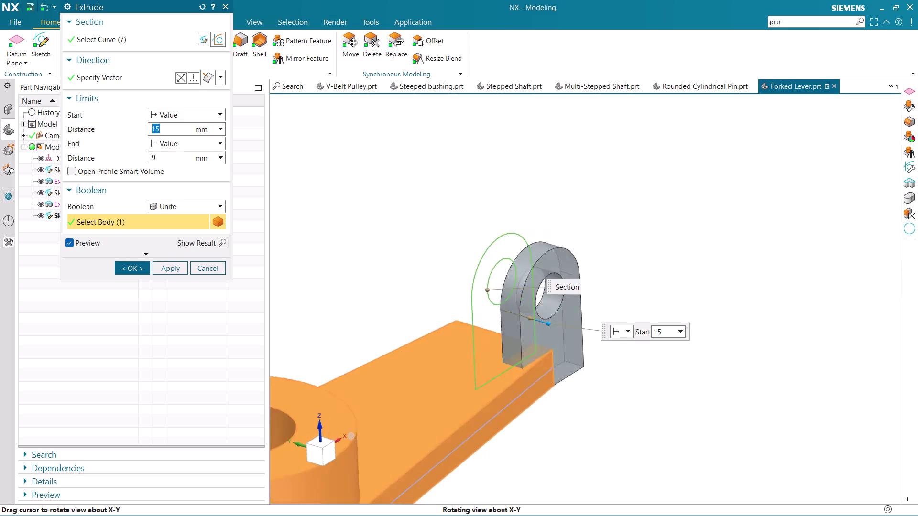
middle_drag(535, 353, 549, 360)
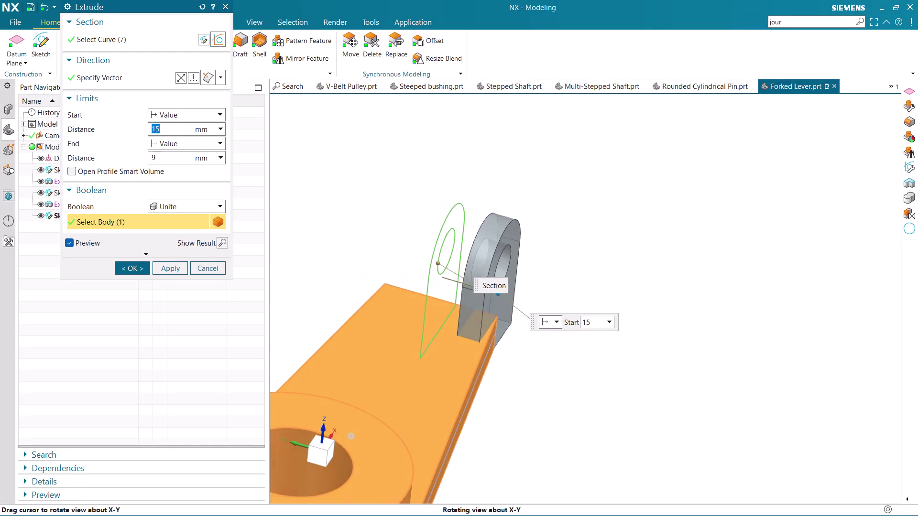
middle_drag(549, 361, 490, 374)
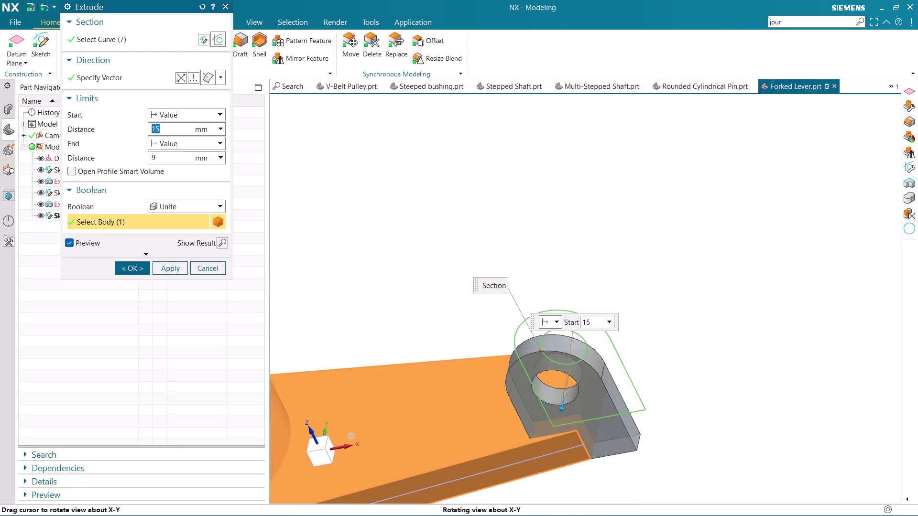
middle_drag(490, 373, 495, 371)
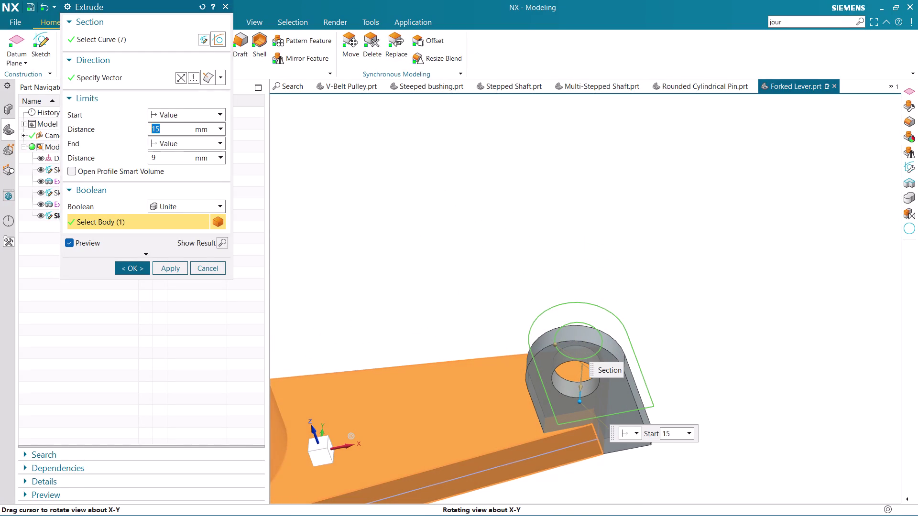
middle_drag(495, 371, 509, 371)
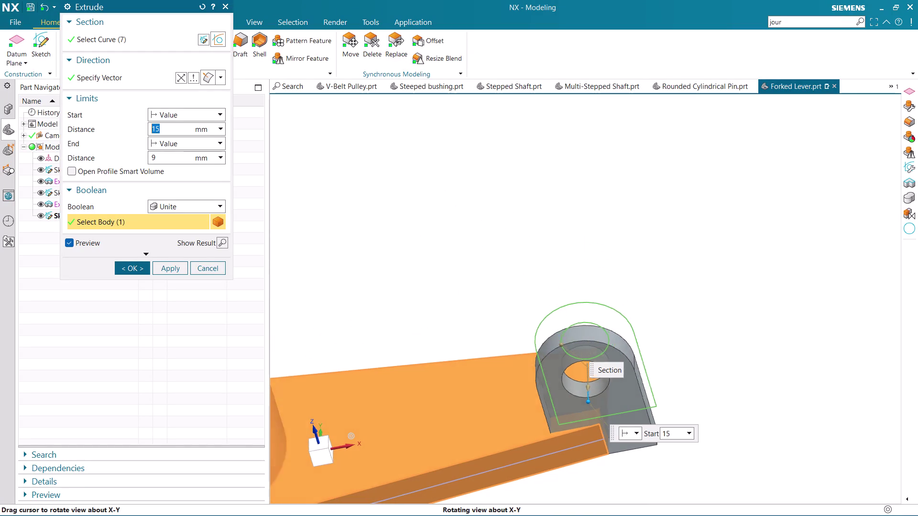
middle_drag(509, 371, 526, 371)
scroll(down, 3)
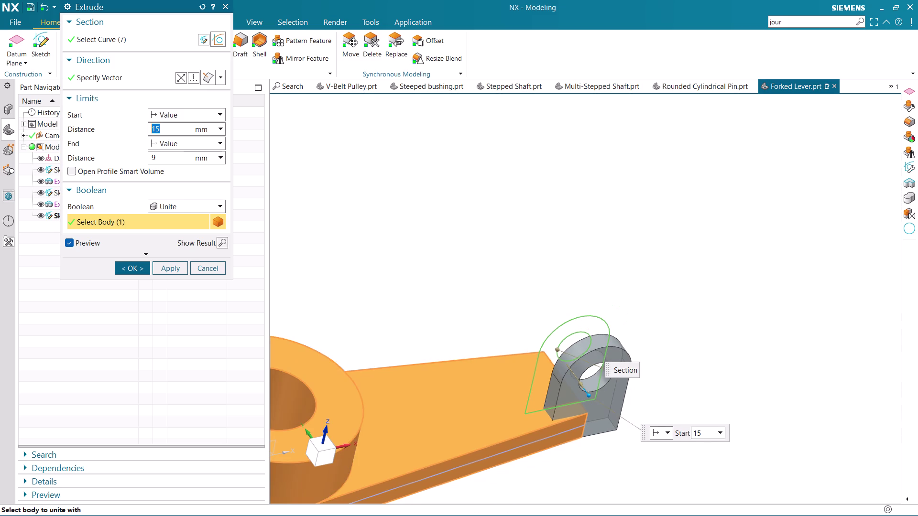
middle_drag(531, 401, 551, 419)
scroll(down, 3)
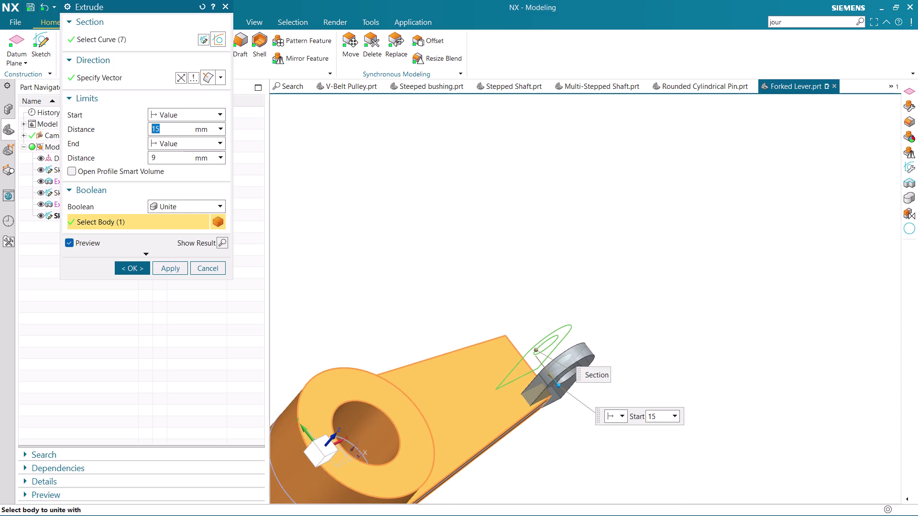
scroll(up, 3)
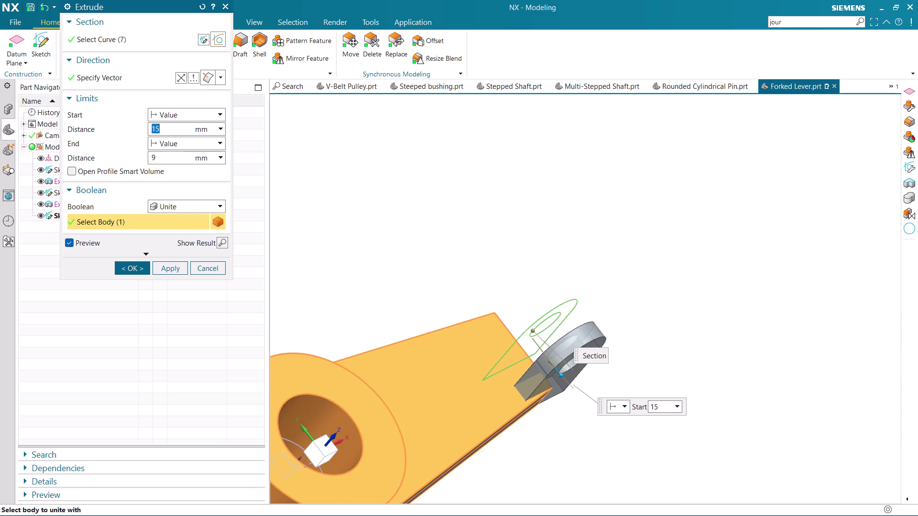
middle_drag(526, 408, 498, 394)
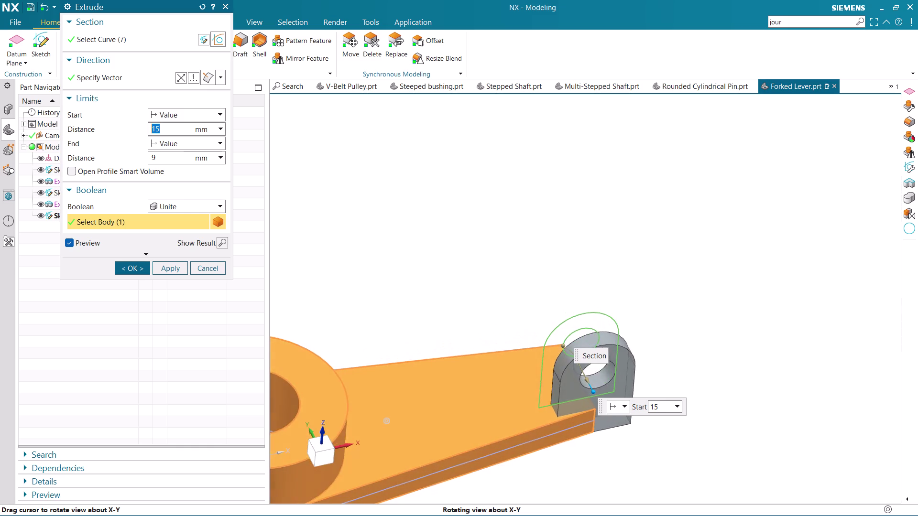
middle_drag(498, 395, 501, 397)
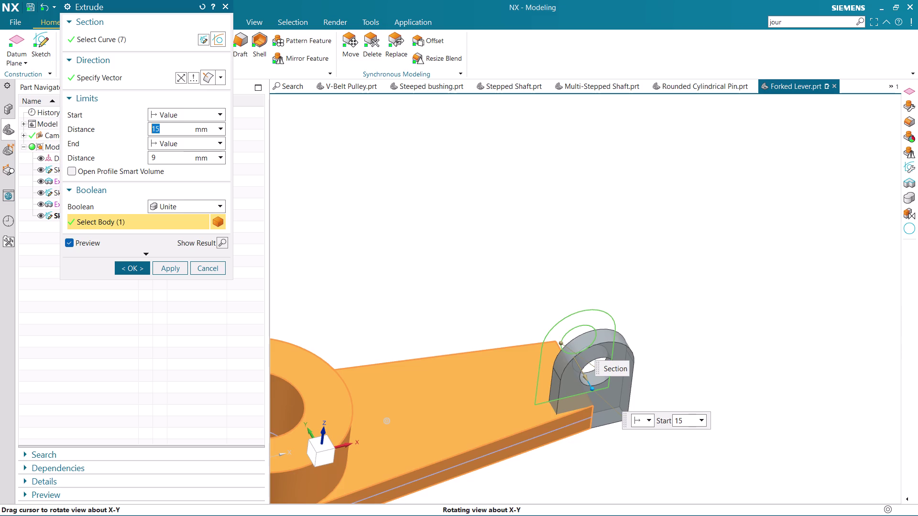
middle_drag(502, 398, 521, 403)
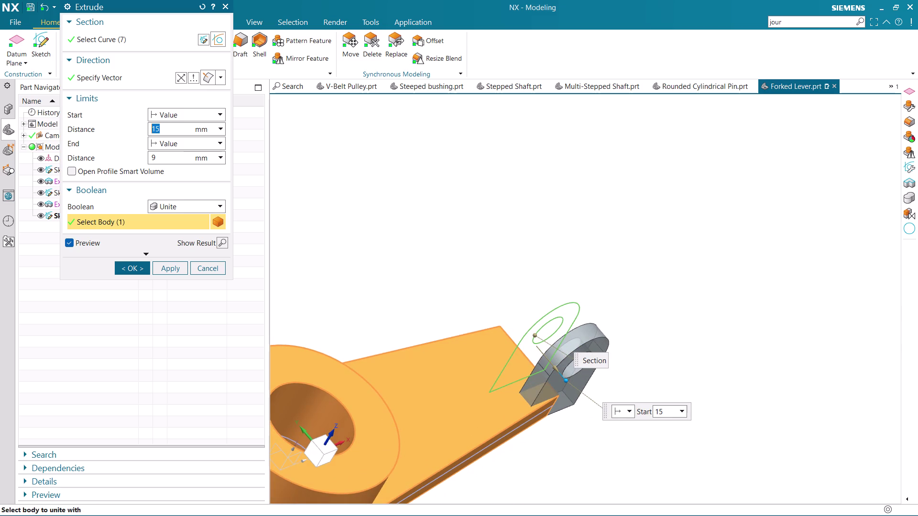
click(188, 114)
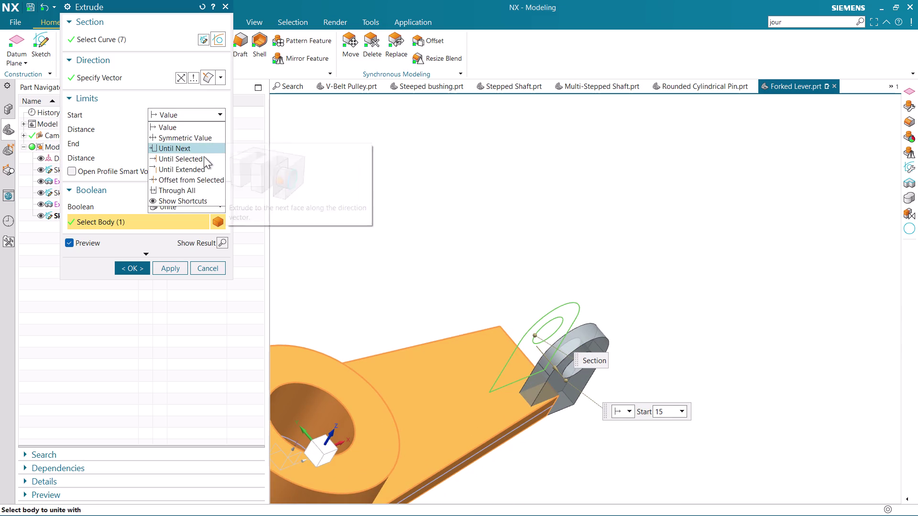
Make the lug extrusion start Until Selected at the arm face and create it.
click(204, 156)
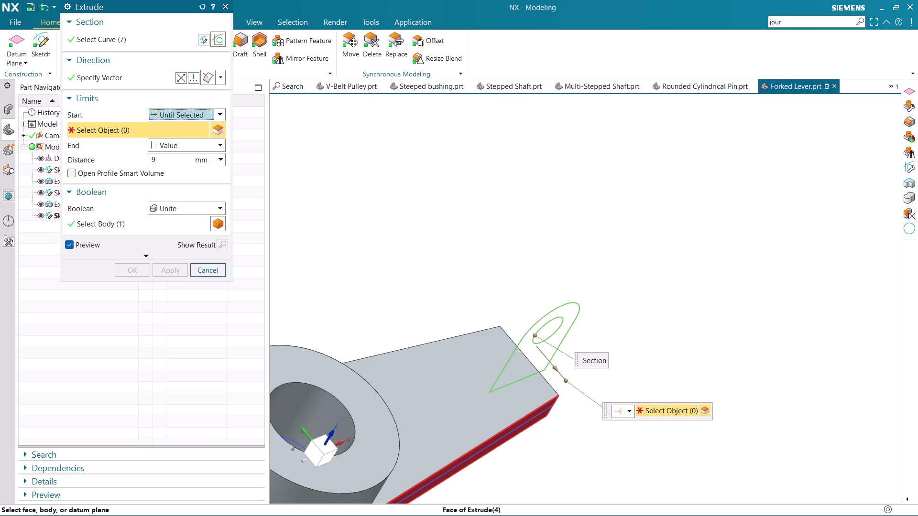
click(553, 408)
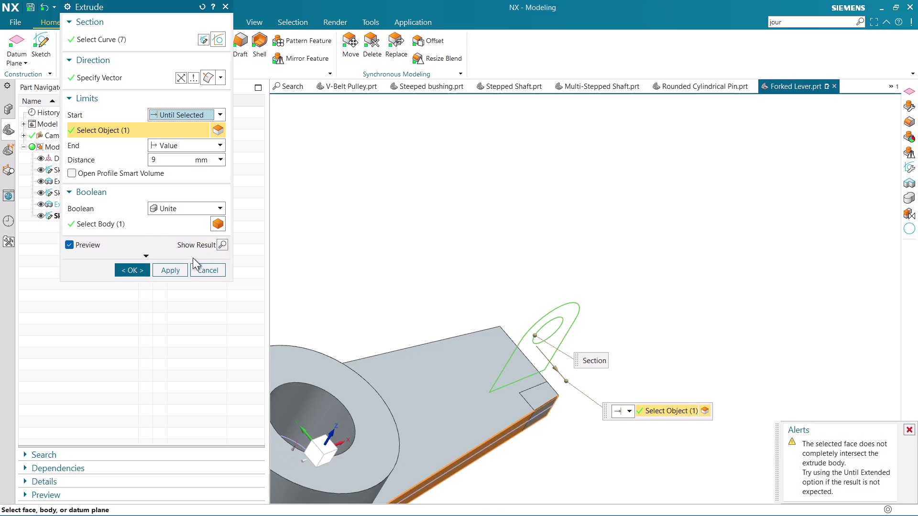
click(135, 264)
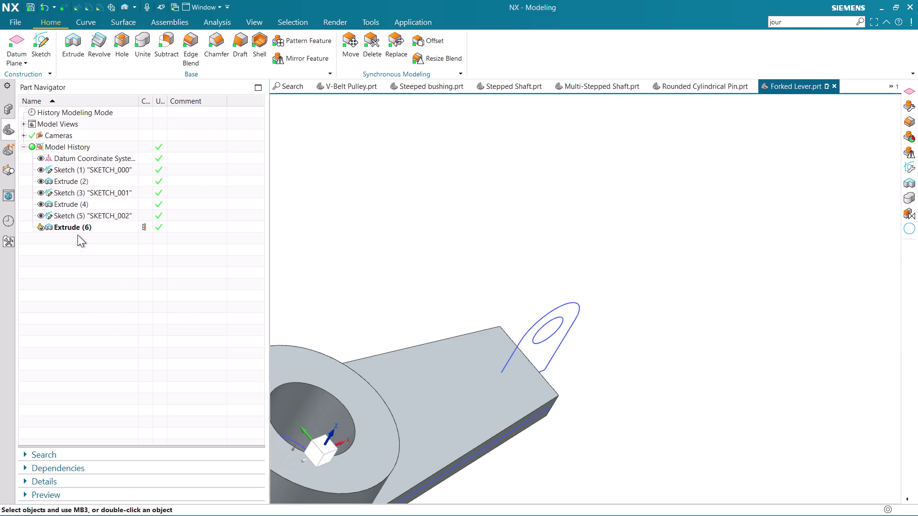
Reopen Extrude (6) for editing and inspect the profile against the arm.
click(77, 229)
right_click(77, 230)
click(116, 278)
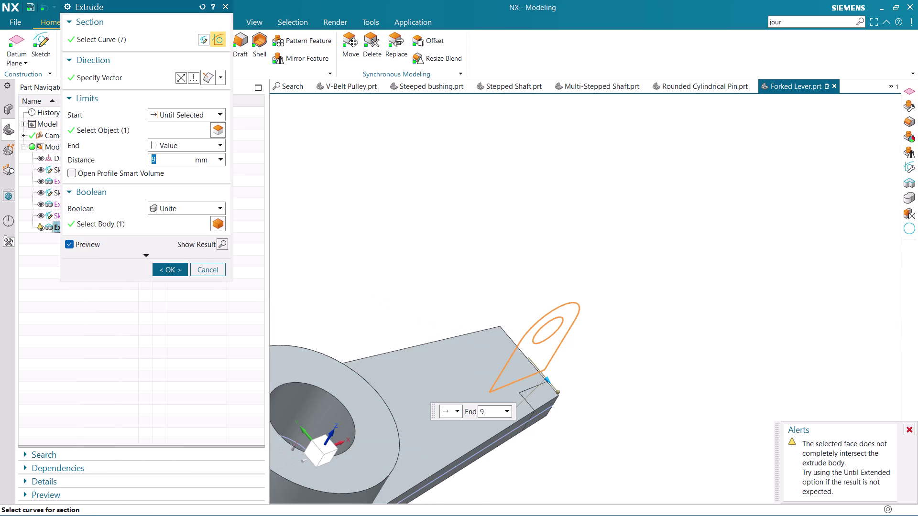
scroll(down, 3)
scroll(up, 3)
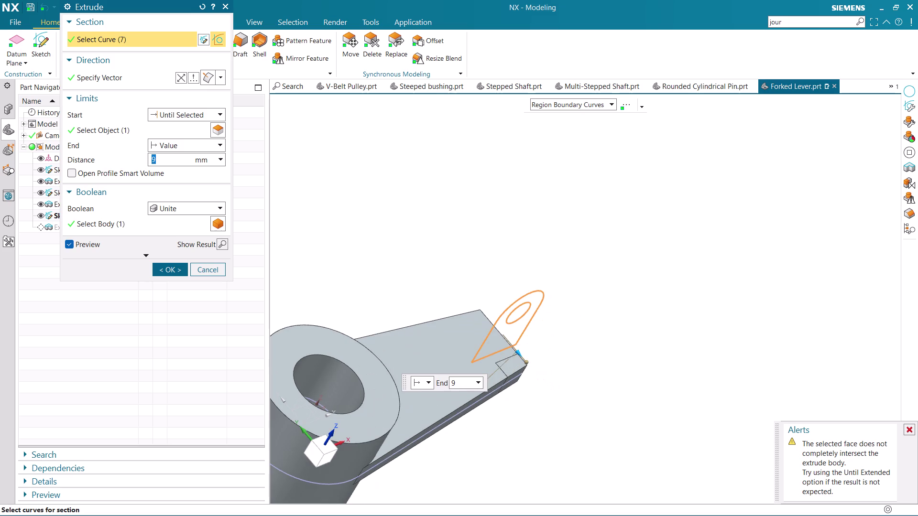
middle_drag(575, 389, 536, 359)
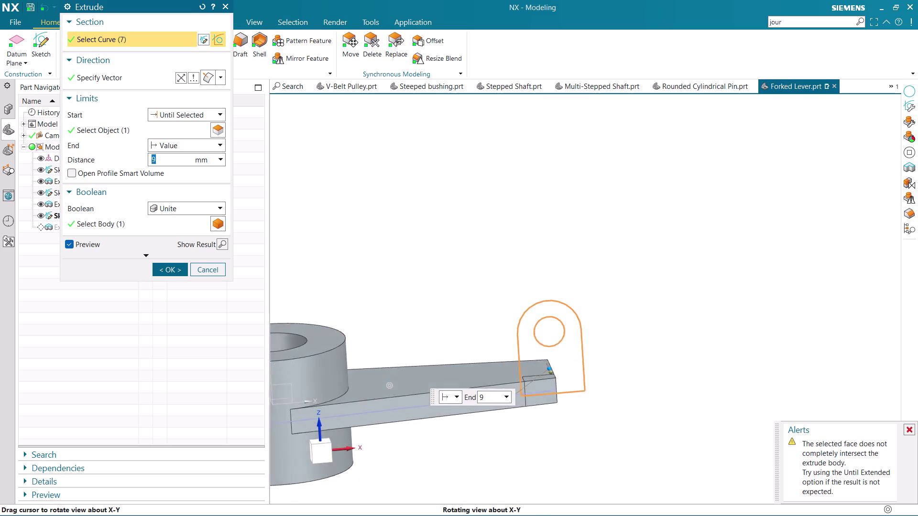
middle_drag(536, 359, 554, 359)
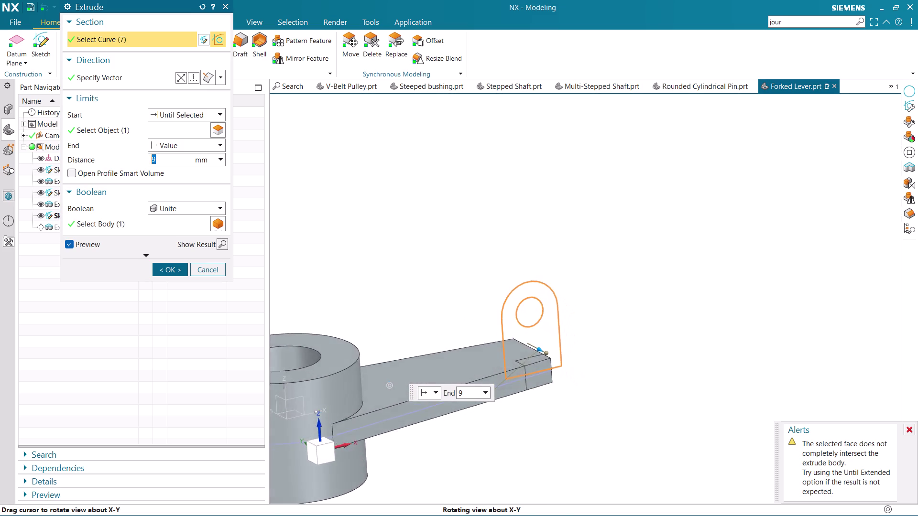
middle_drag(554, 359, 548, 369)
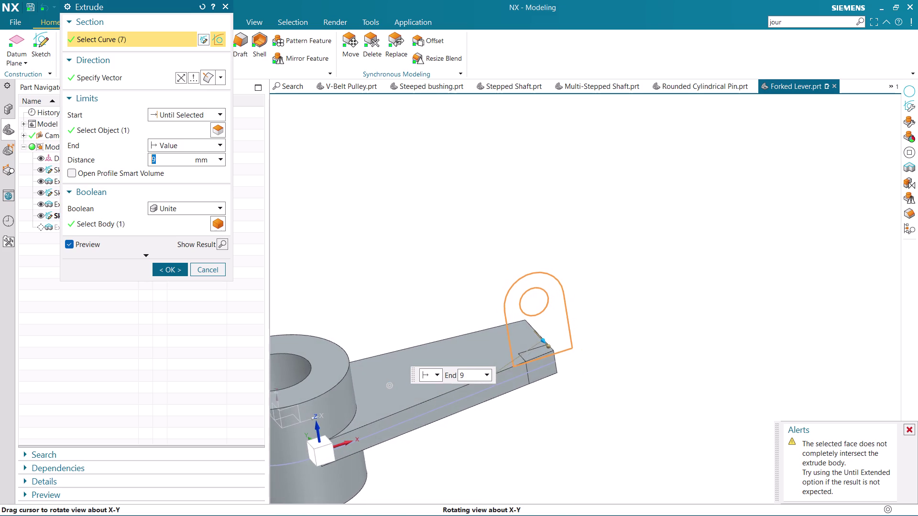
middle_drag(548, 369, 550, 370)
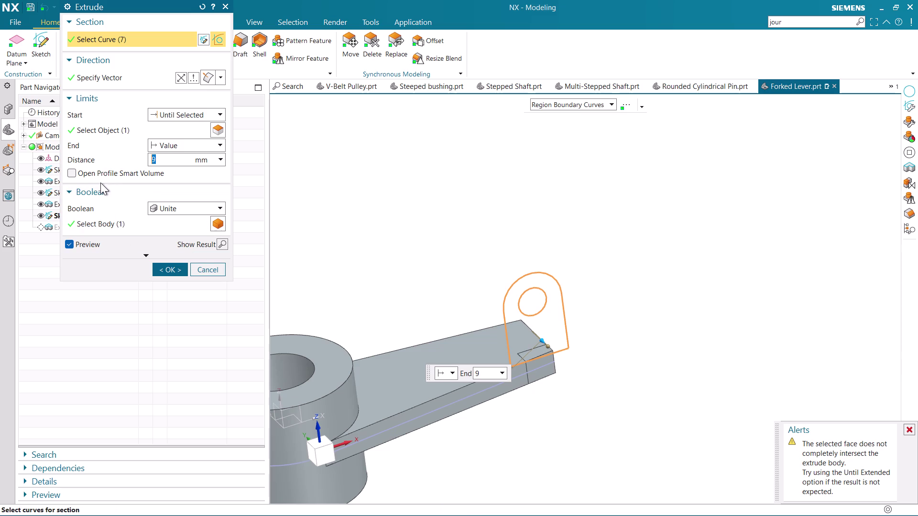
Toggle open profile smart volume on and off, then open the Start limit choices.
click(76, 172)
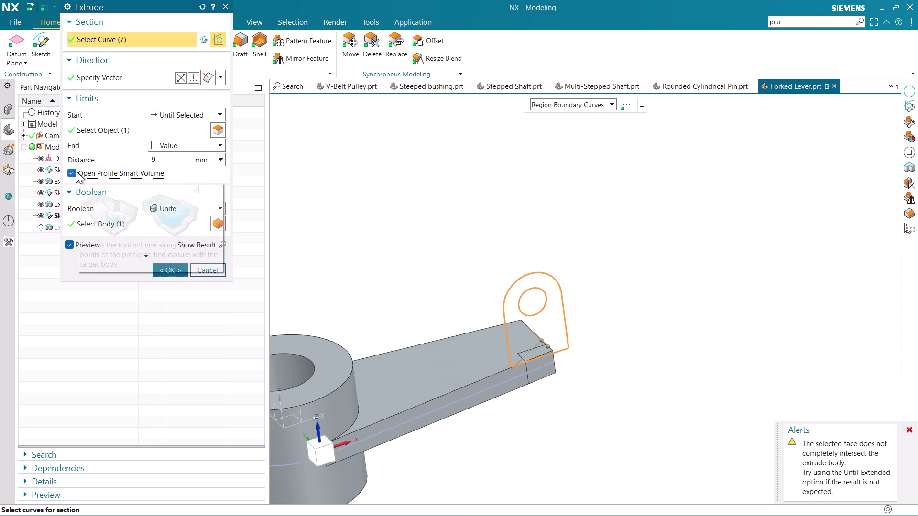
click(76, 171)
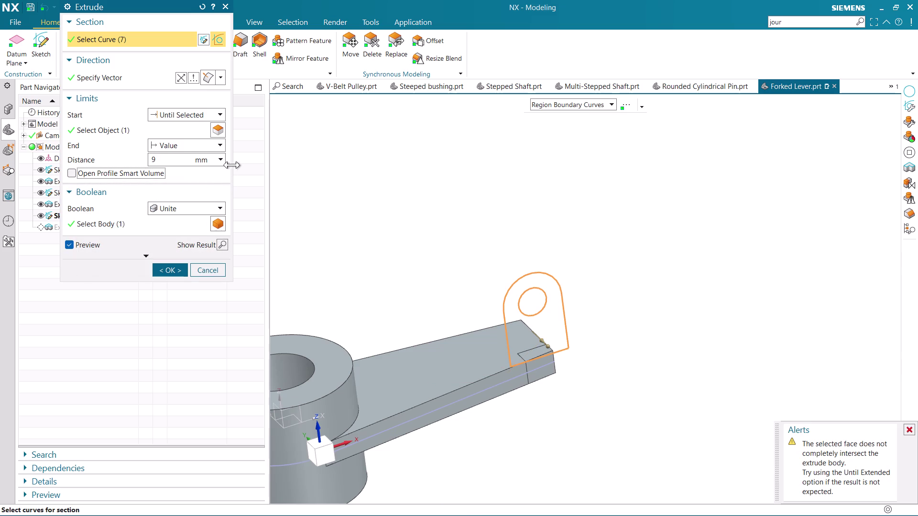
click(204, 116)
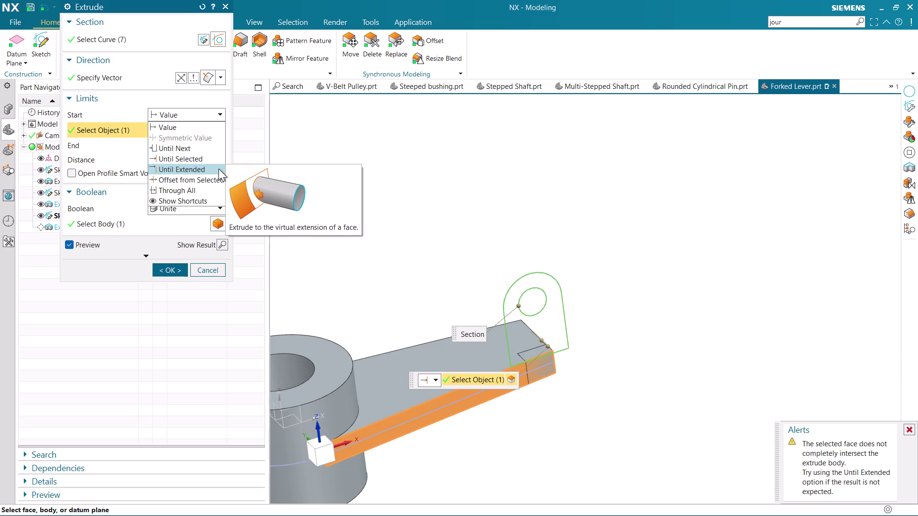
Return the lug extrusion's start to a 15 mm value and drag its end to 21 mm.
click(200, 150)
middle_drag(476, 285, 488, 292)
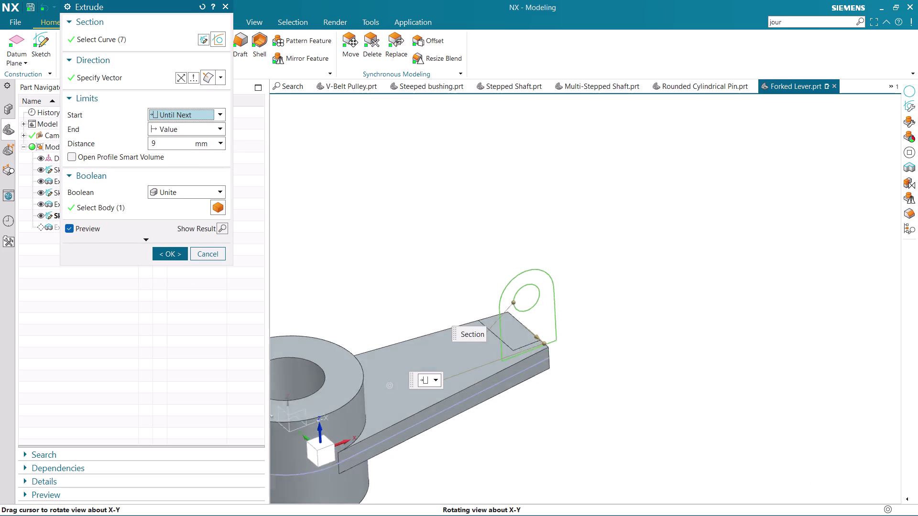
middle_drag(488, 292, 465, 298)
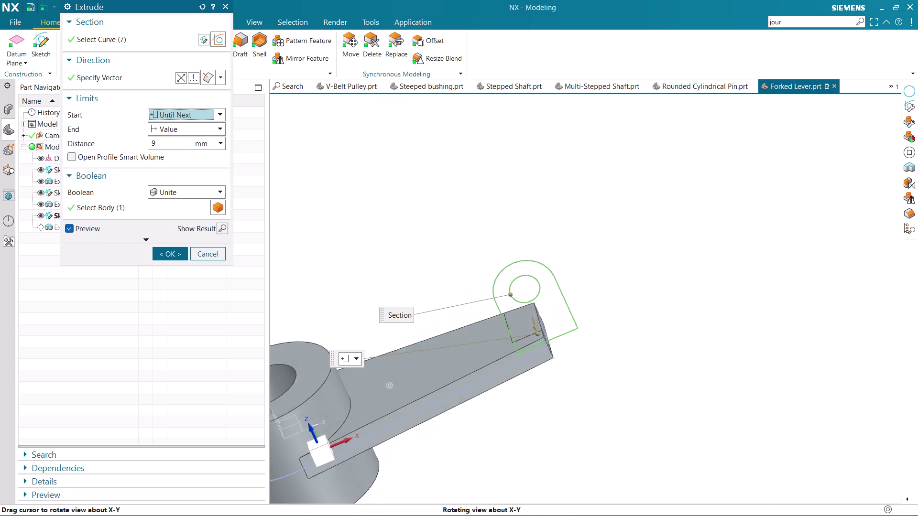
middle_drag(465, 298, 477, 303)
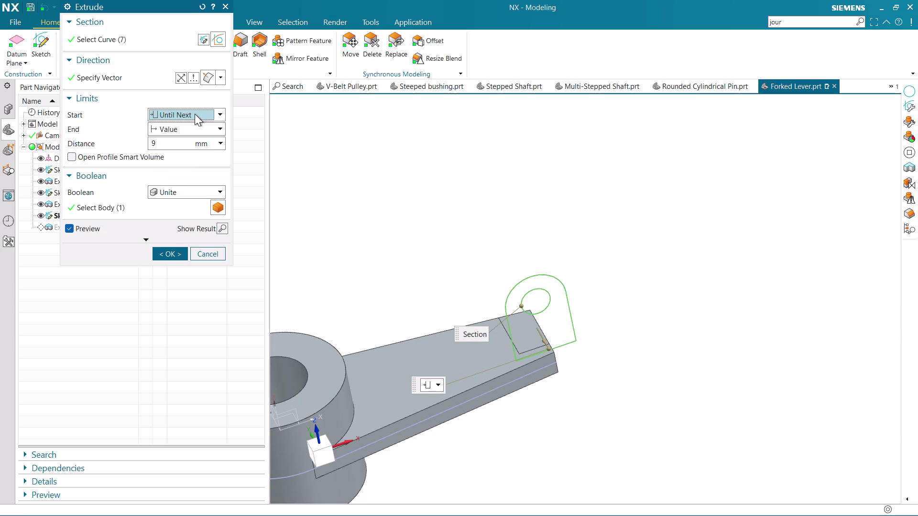
click(193, 114)
click(185, 130)
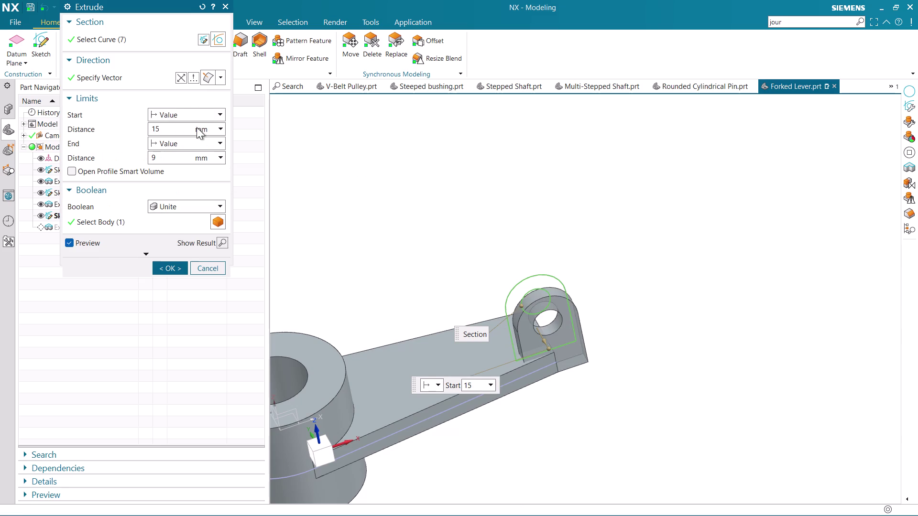
scroll(down, 3)
scroll(up, 3)
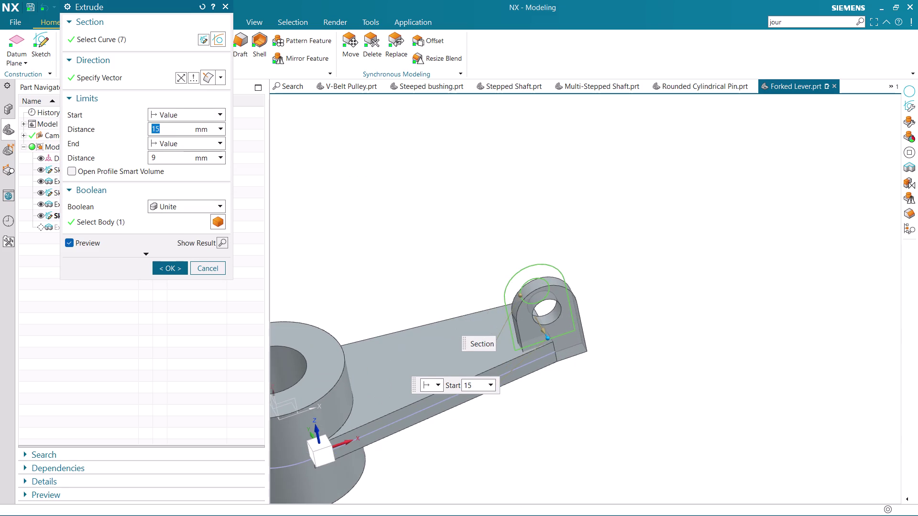
scroll(up, 3)
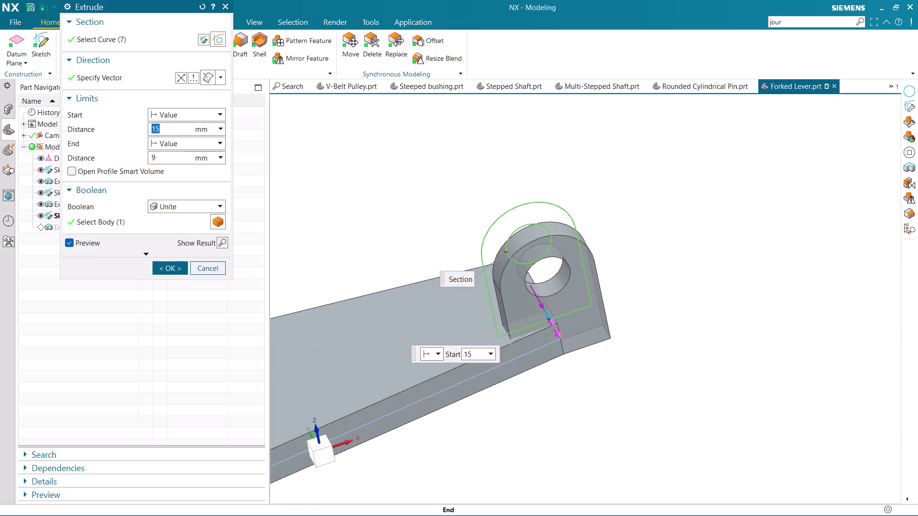
drag(548, 306, 562, 330)
middle_drag(488, 407, 537, 407)
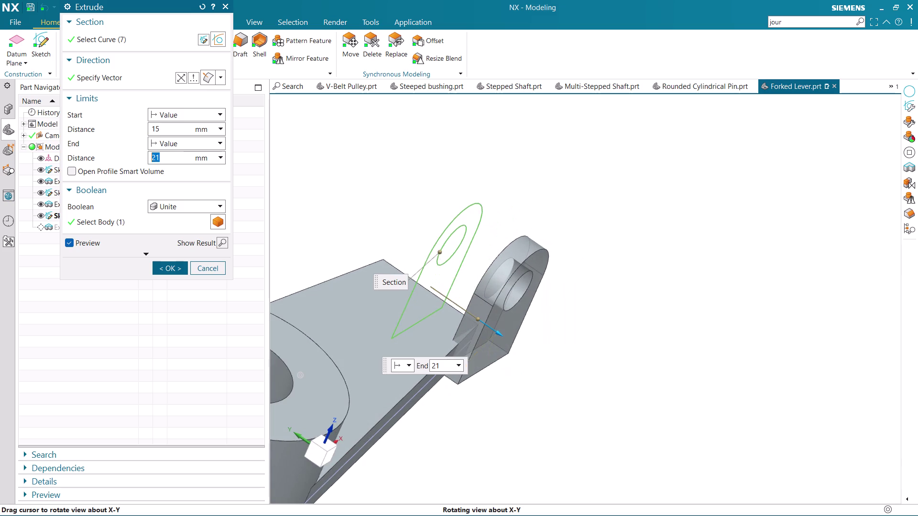
Try lug end distances of 8.5, 16 and 17.5 mm, settle on 16.5 mm, and confirm.
middle_drag(537, 407, 532, 404)
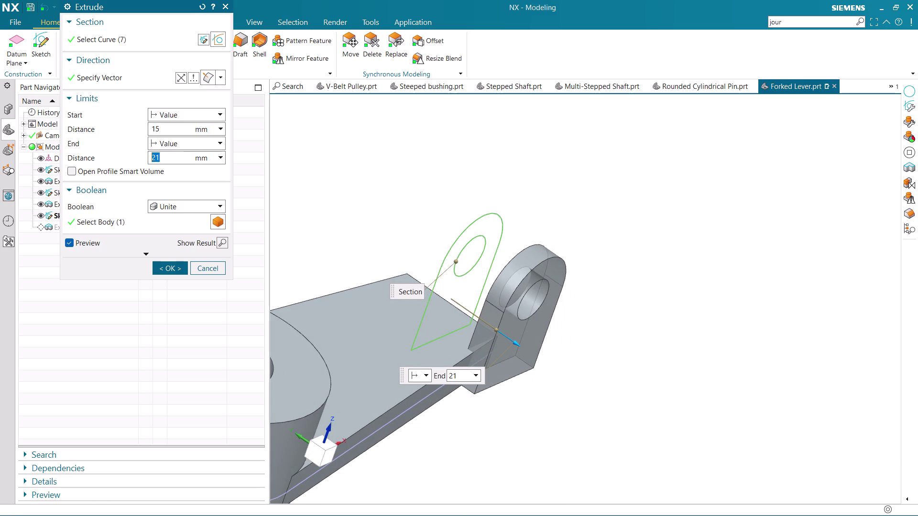
scroll(up, 3)
drag(520, 345, 509, 340)
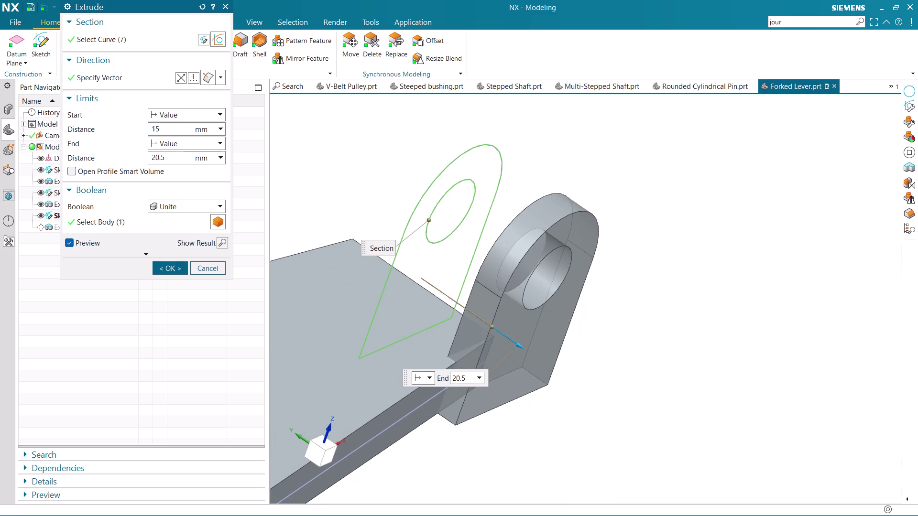
drag(509, 340, 513, 343)
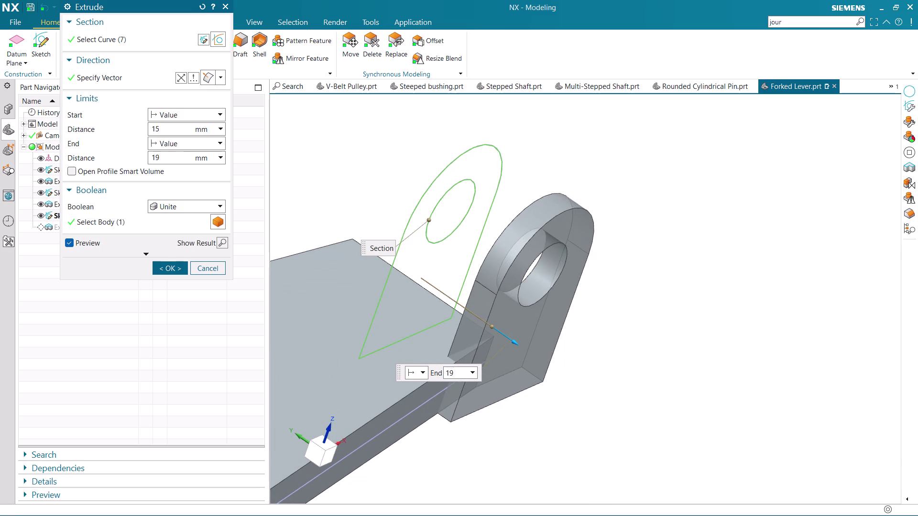
drag(513, 343, 466, 313)
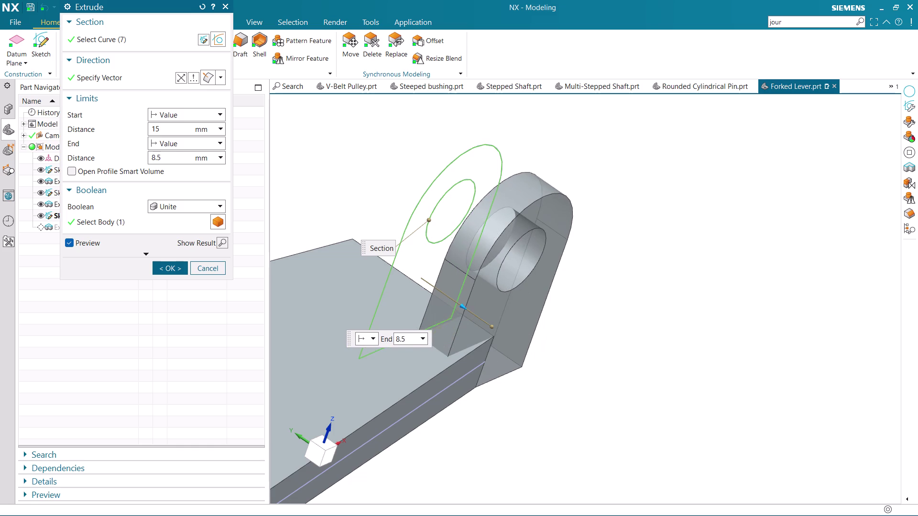
drag(465, 313, 500, 344)
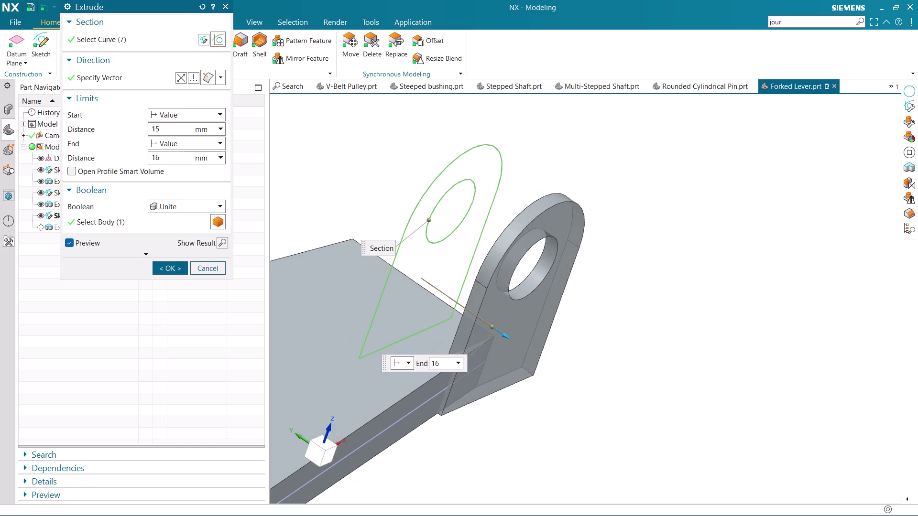
drag(500, 344, 496, 338)
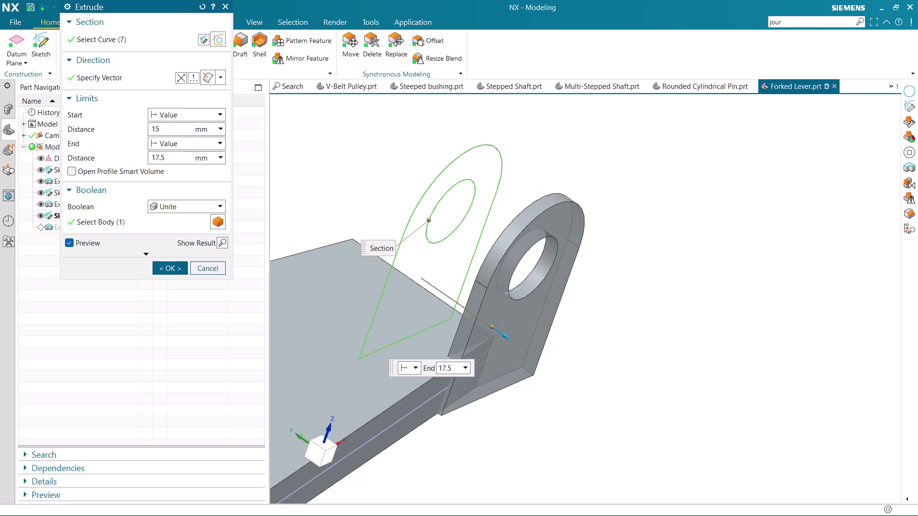
drag(496, 339, 494, 337)
scroll(up, 3)
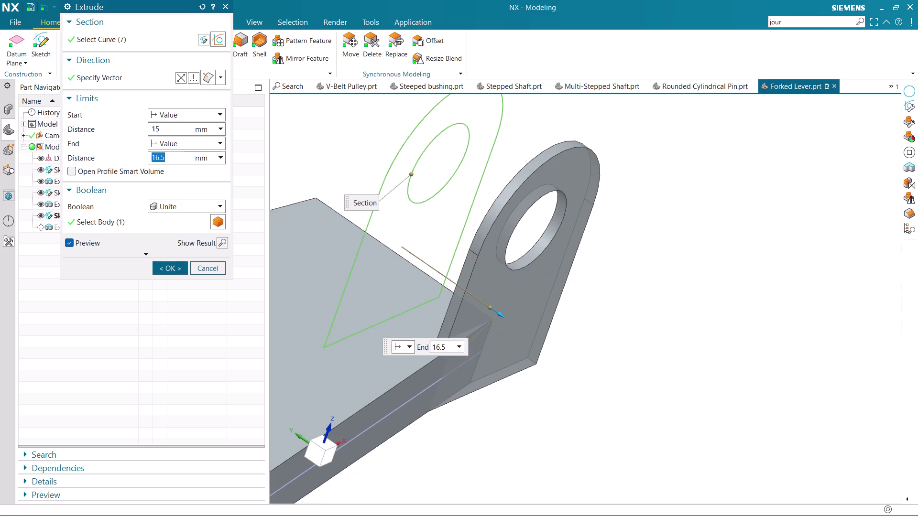
middle_drag(497, 406, 467, 376)
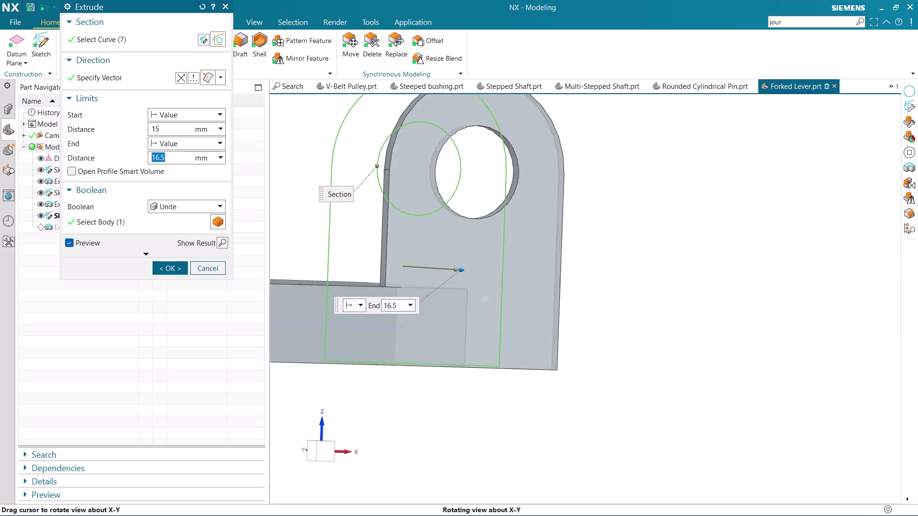
middle_drag(467, 376, 503, 398)
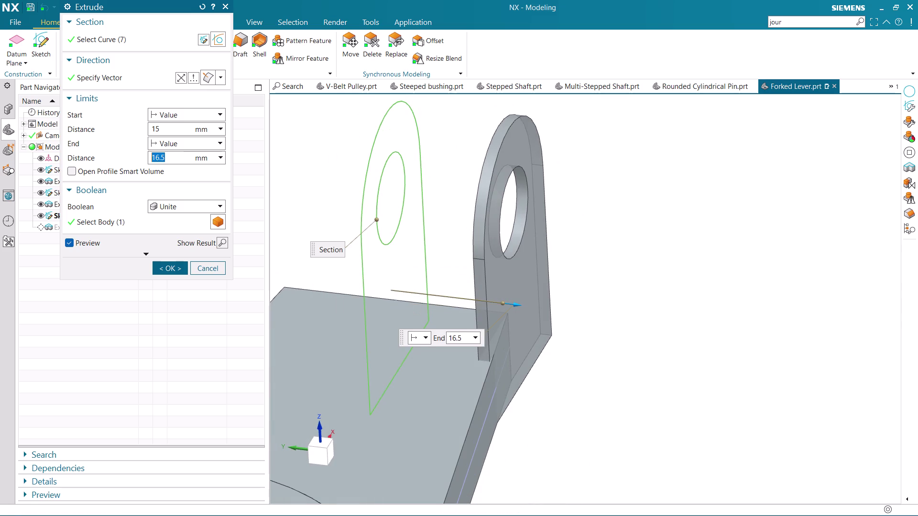
click(208, 272)
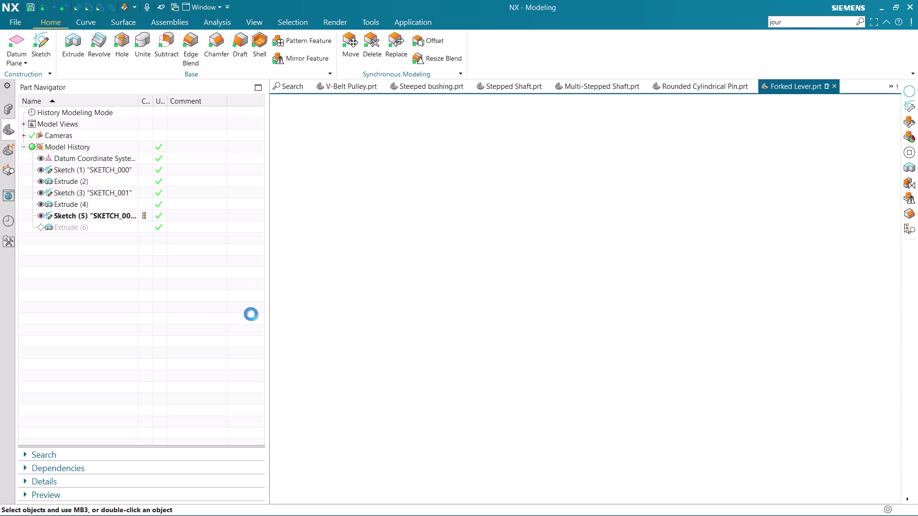
Delete the lug extrusion, Extrude (6), from the Part Navigator.
click(81, 226)
right_click(81, 226)
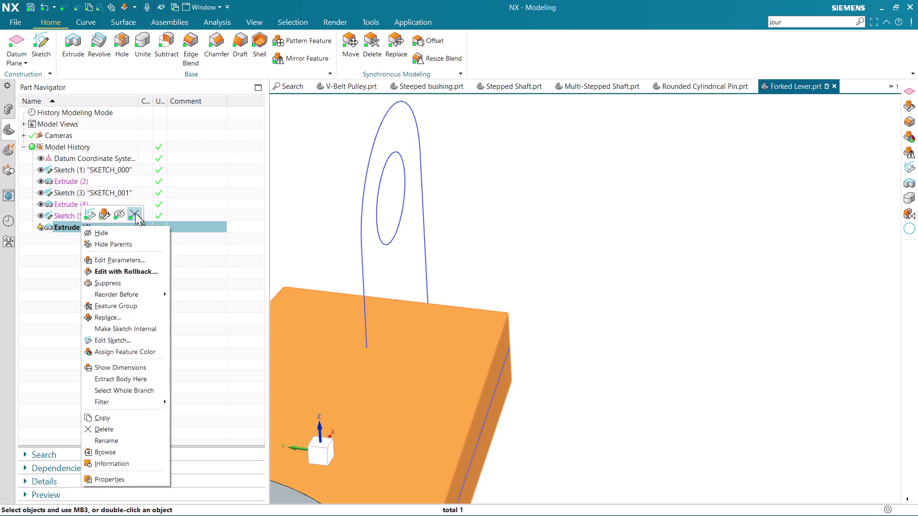
click(135, 213)
scroll(down, 3)
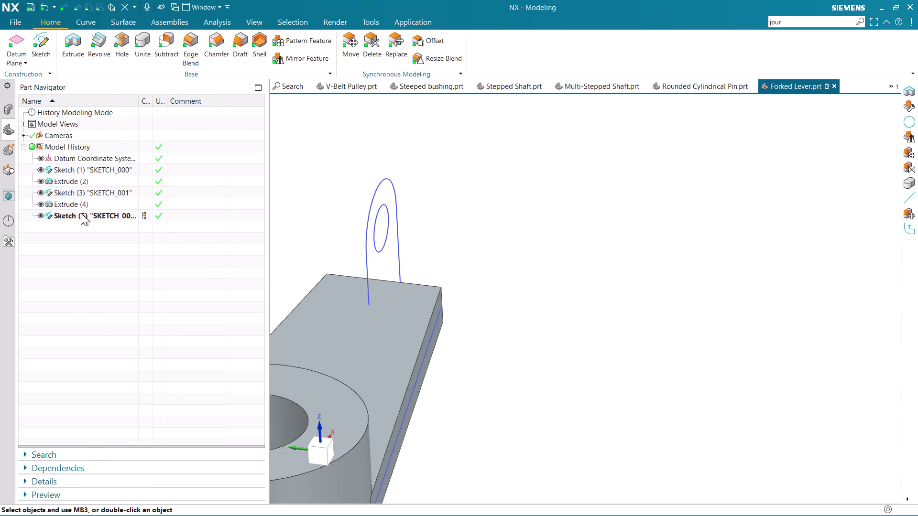
Reopen the tapered arm sketch SKETCH_001 for editing.
click(81, 213)
click(79, 192)
right_click(79, 192)
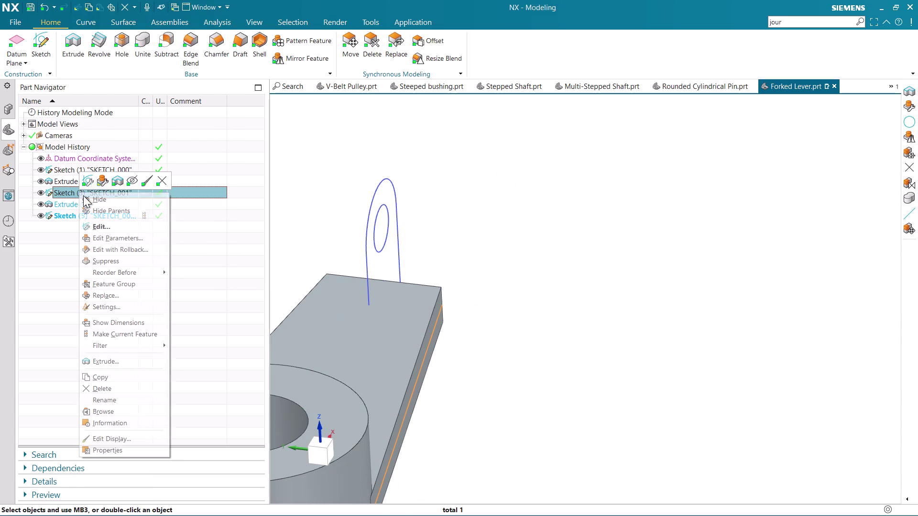
click(127, 252)
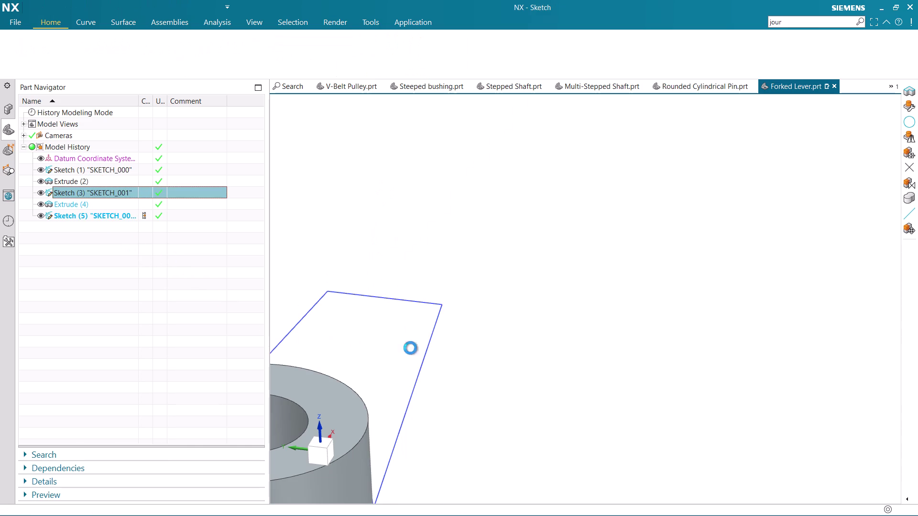
scroll(down, 3)
scroll(down, 3)
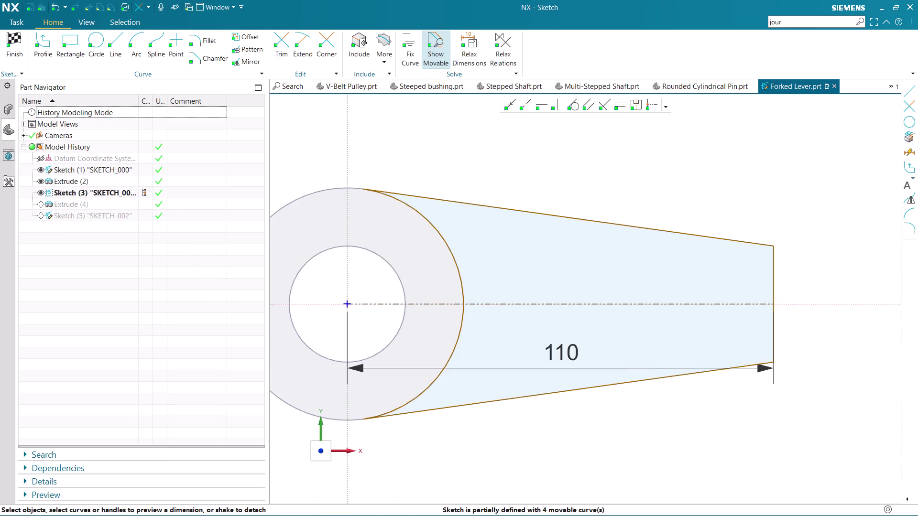
scroll(down, 3)
scroll(up, 3)
scroll(up, 3)
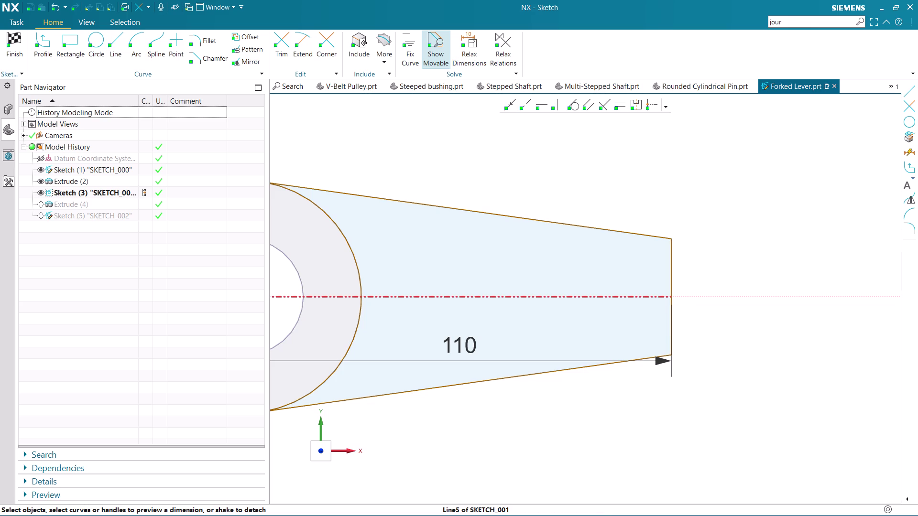
click(238, 38)
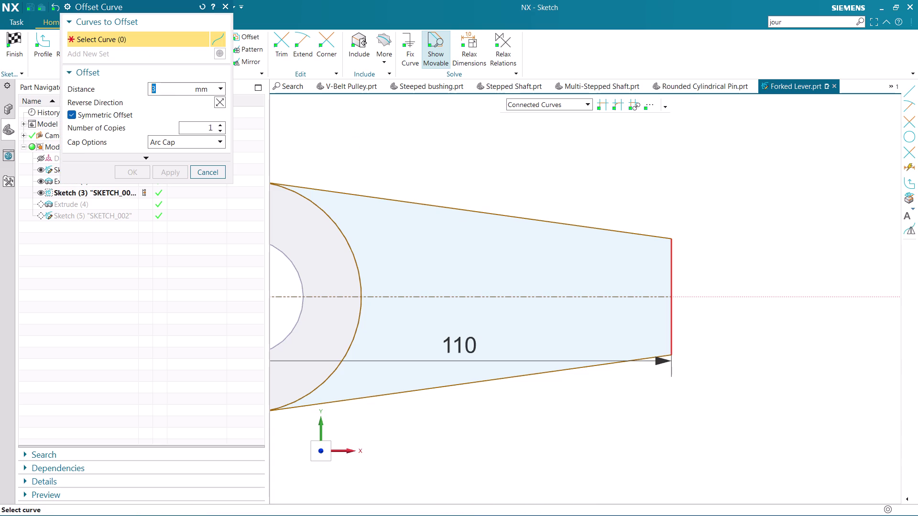
Select only the arm's straight end line as the curve to offset.
click(671, 276)
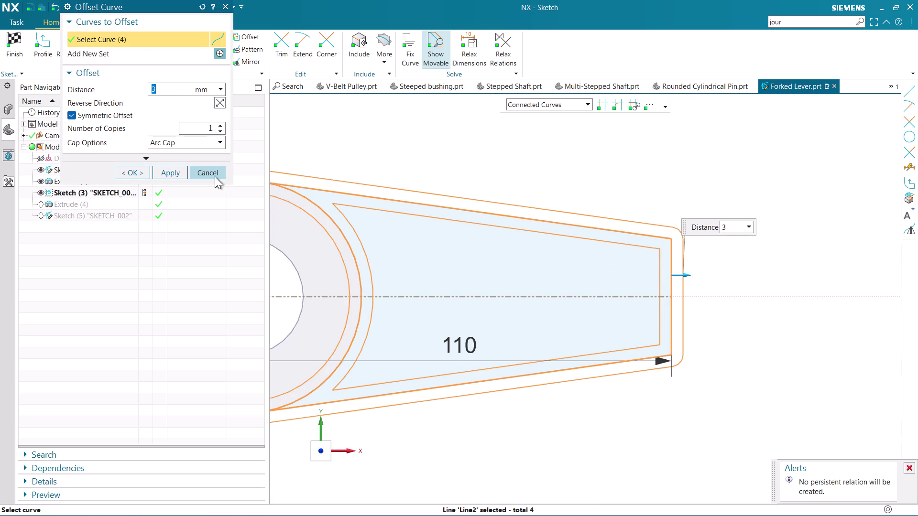
click(522, 108)
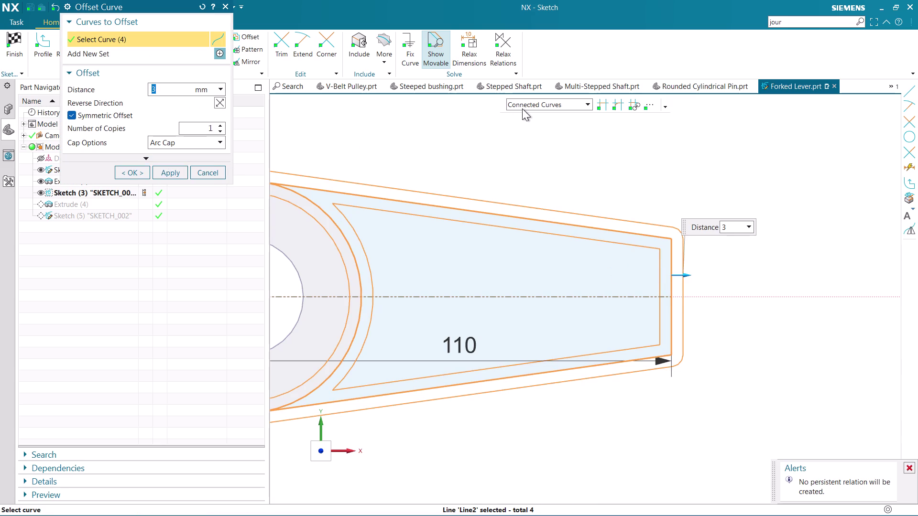
click(532, 119)
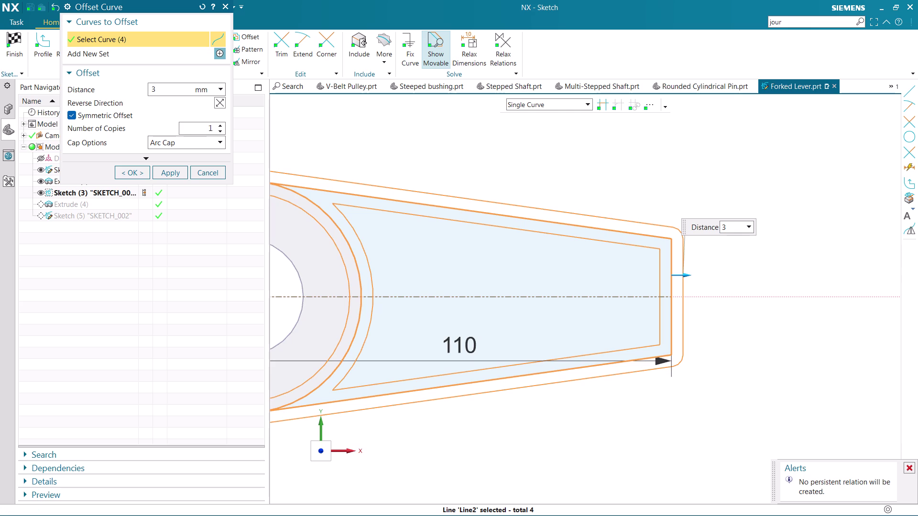
click(386, 145)
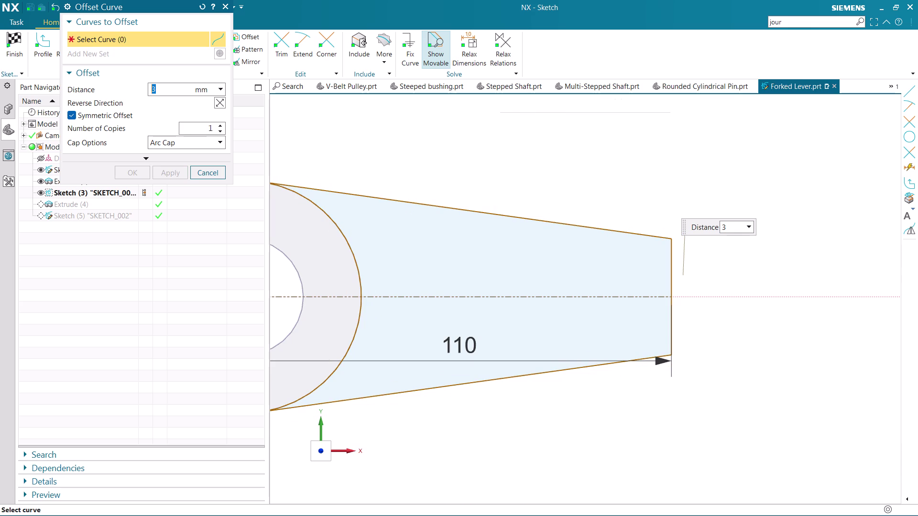
click(670, 318)
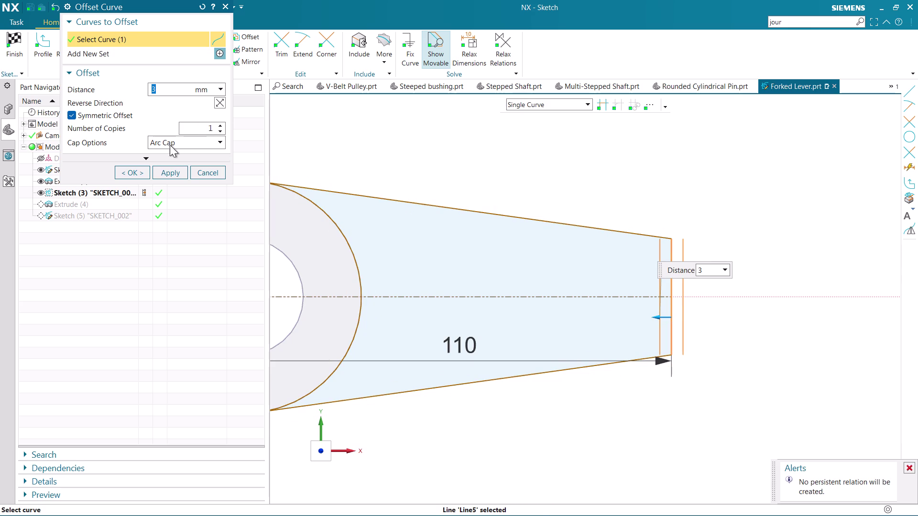
Offset the end line one-sided by 12.5/2 mm inward.
click(67, 120)
drag(158, 93, 149, 90)
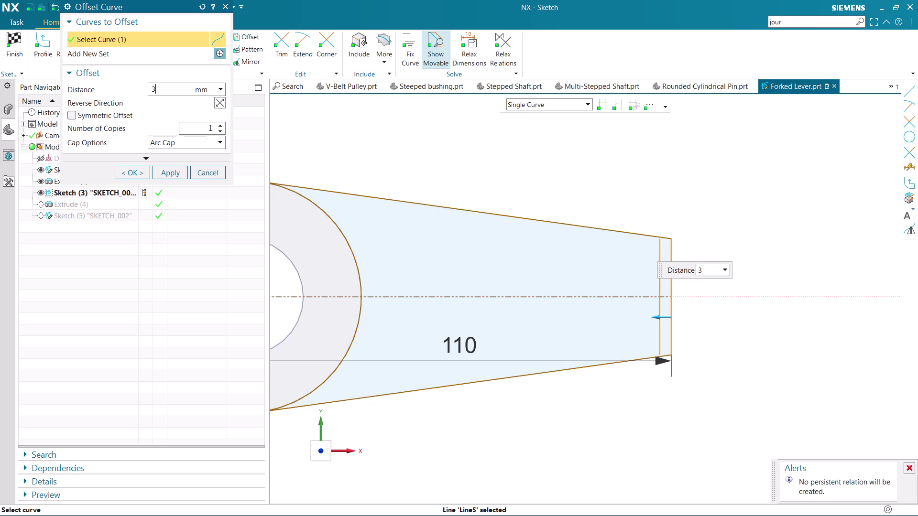
drag(150, 91, 121, 95)
key(BackSpace)
text(7.)
key(BackSpace)
key(BackSpace)
text(12)
text(.5)
text(/2)
key(Return)
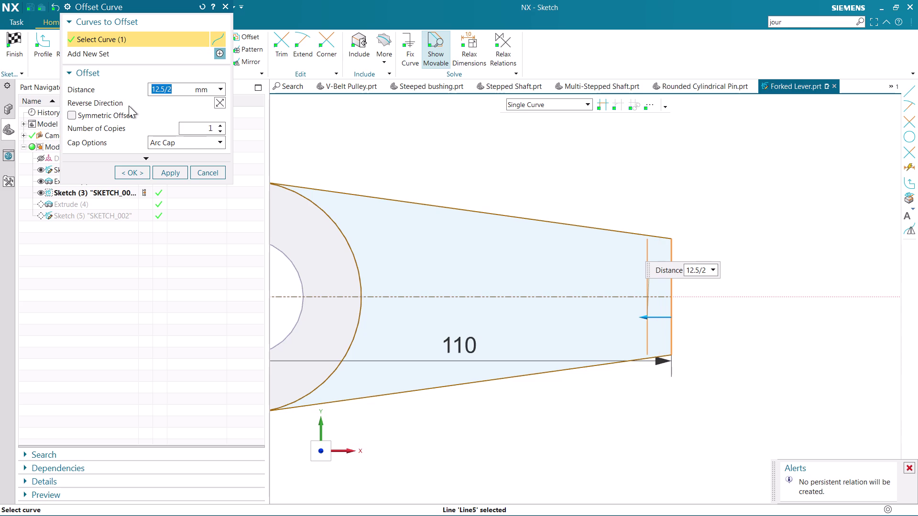
click(137, 171)
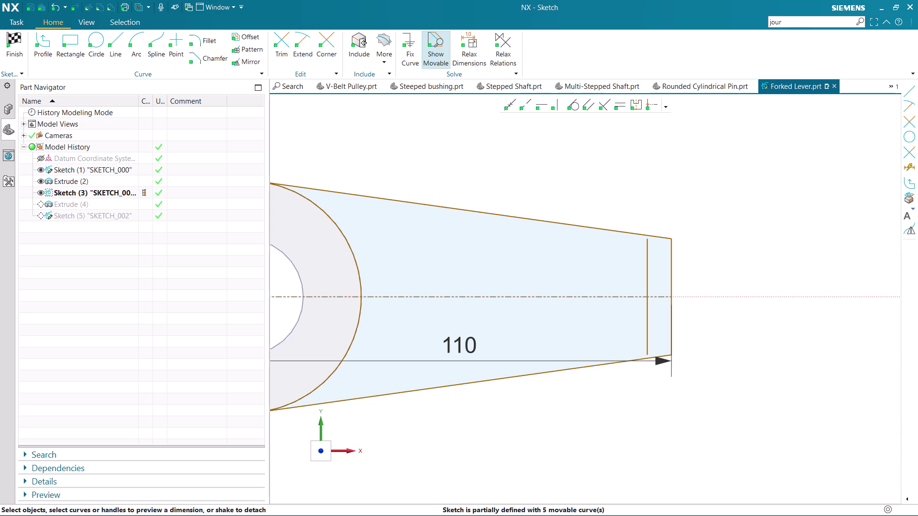
click(297, 40)
Extend the offset line to both edges of the arm.
click(647, 259)
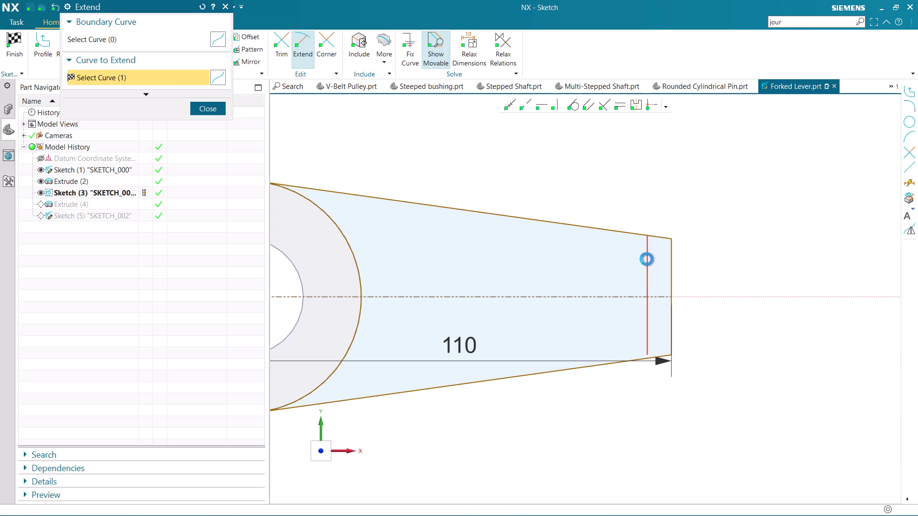
click(648, 332)
click(197, 103)
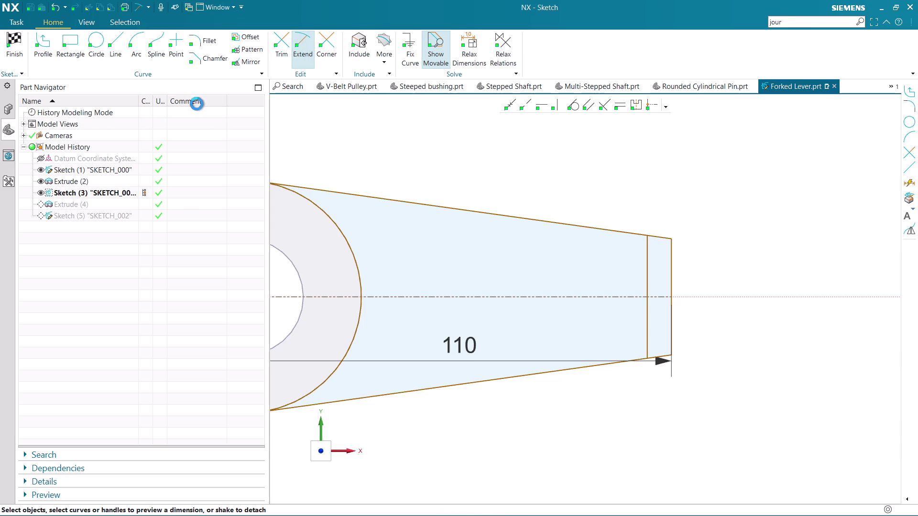
Trim the arm edges and old tip beyond the new line, then finish the sketch.
click(289, 35)
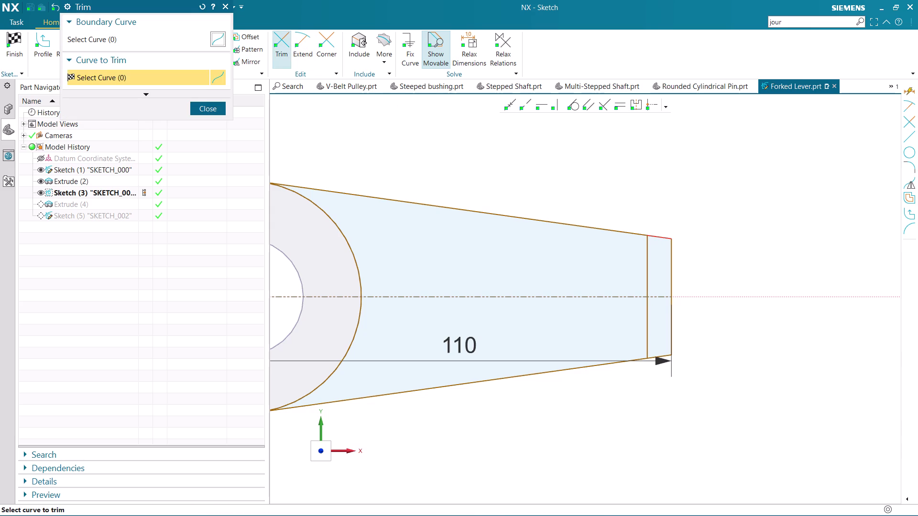
click(661, 237)
click(674, 255)
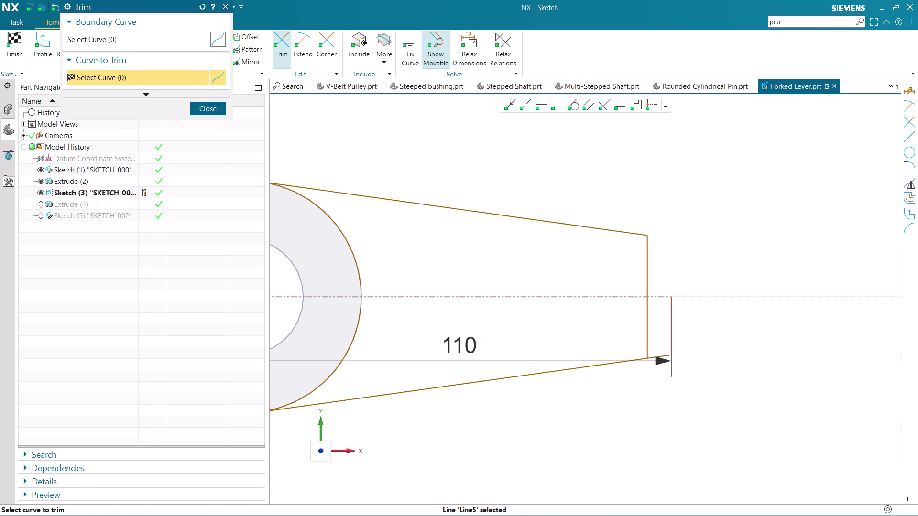
click(672, 348)
click(665, 358)
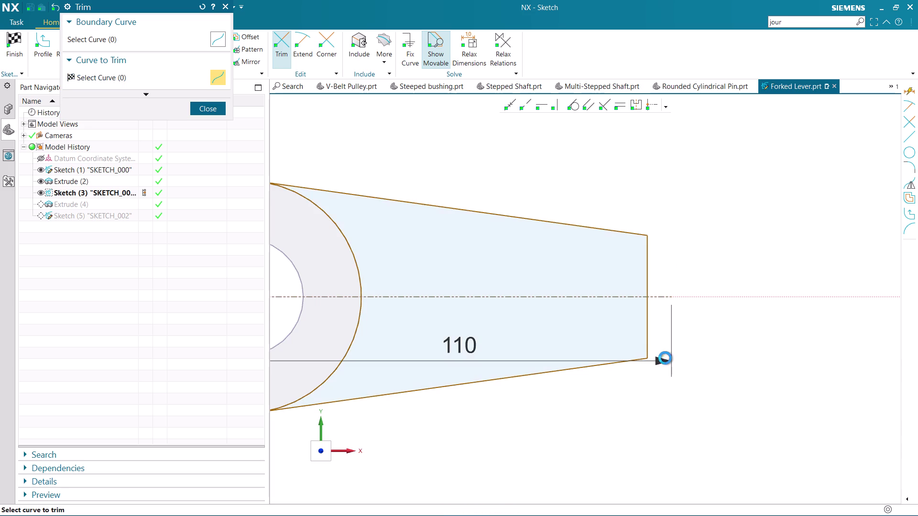
click(202, 105)
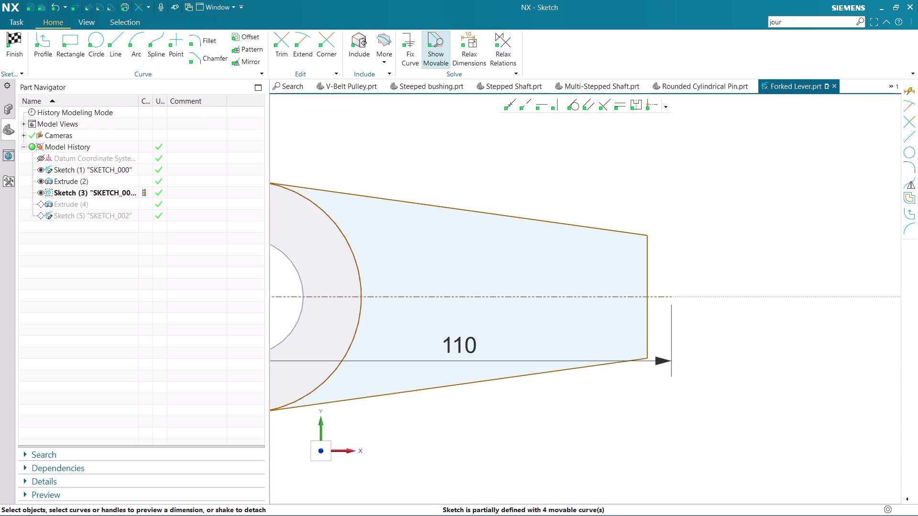
click(13, 41)
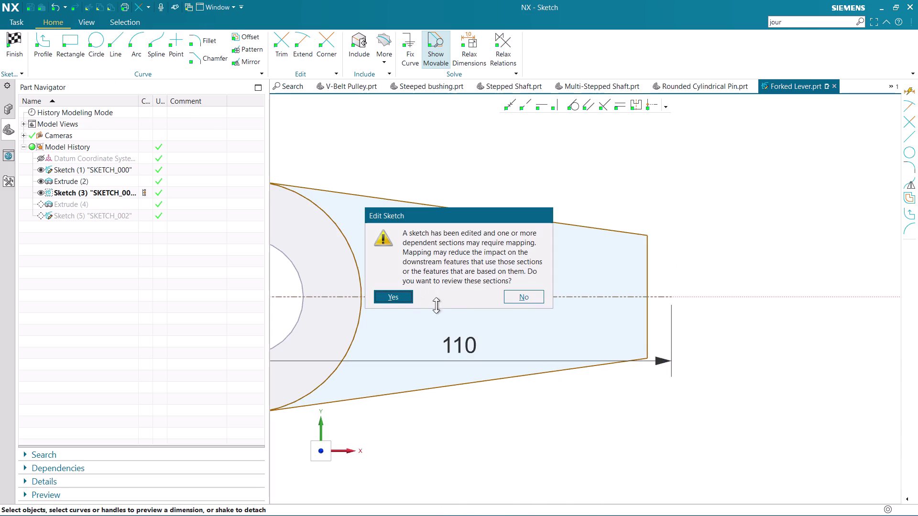
click(510, 297)
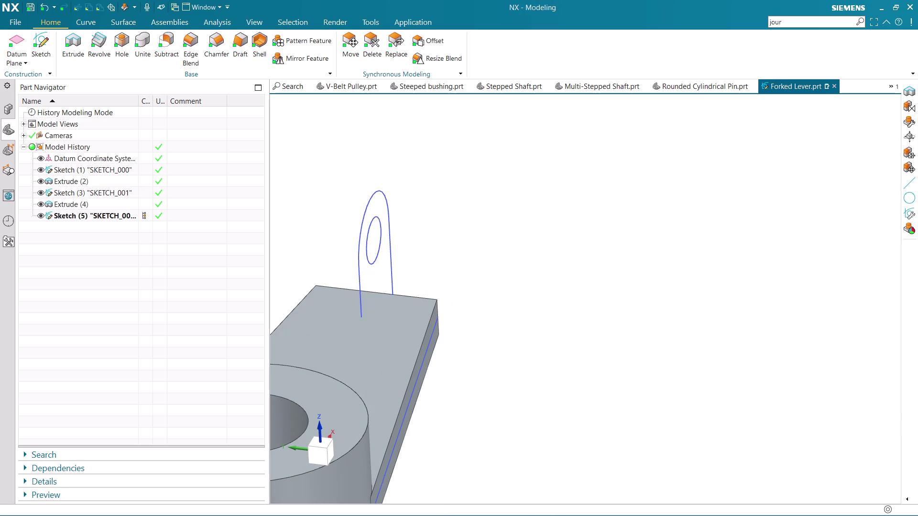
Orbit around the arm's end to see the lug sketch, then select Sketch (3).
middle_drag(484, 326, 444, 355)
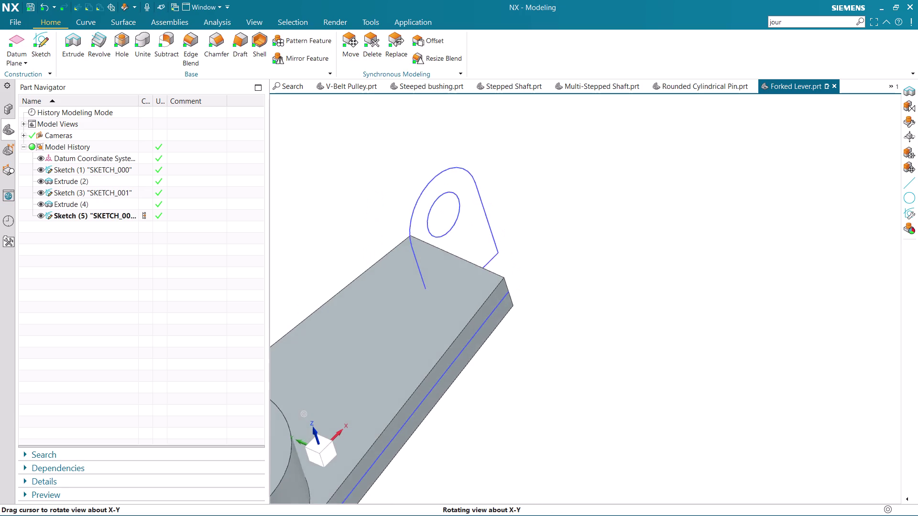
middle_drag(444, 355, 416, 362)
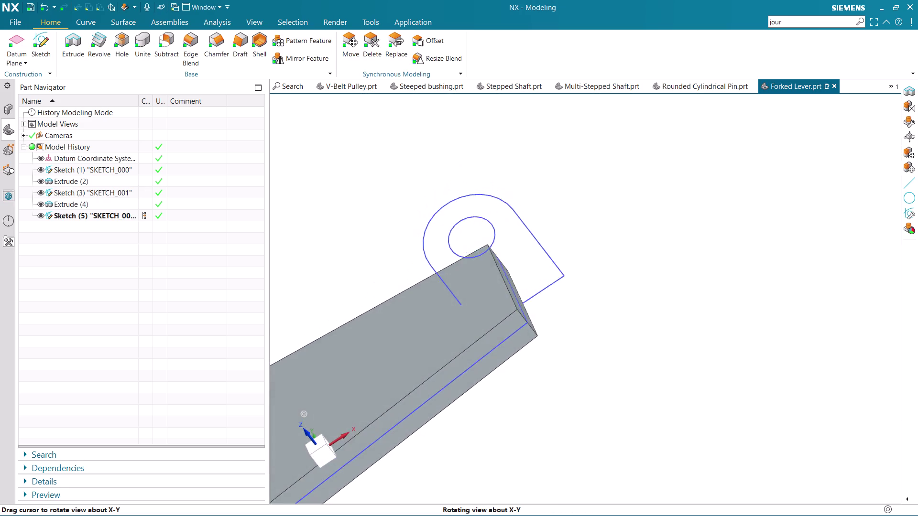
middle_drag(416, 361, 423, 352)
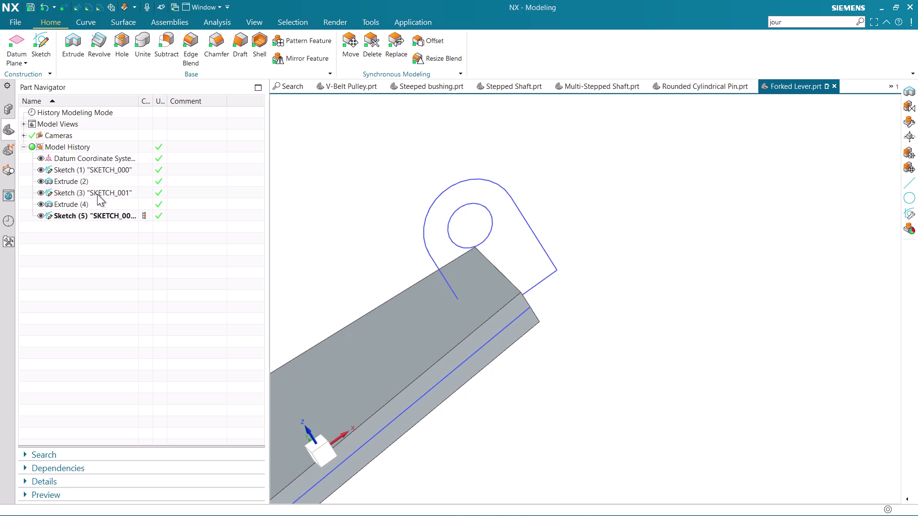
click(96, 191)
right_click(95, 190)
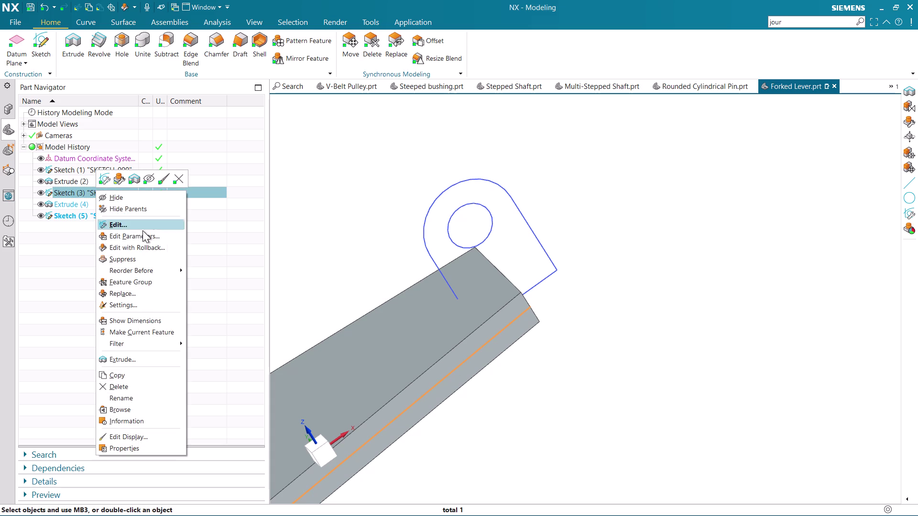
click(147, 247)
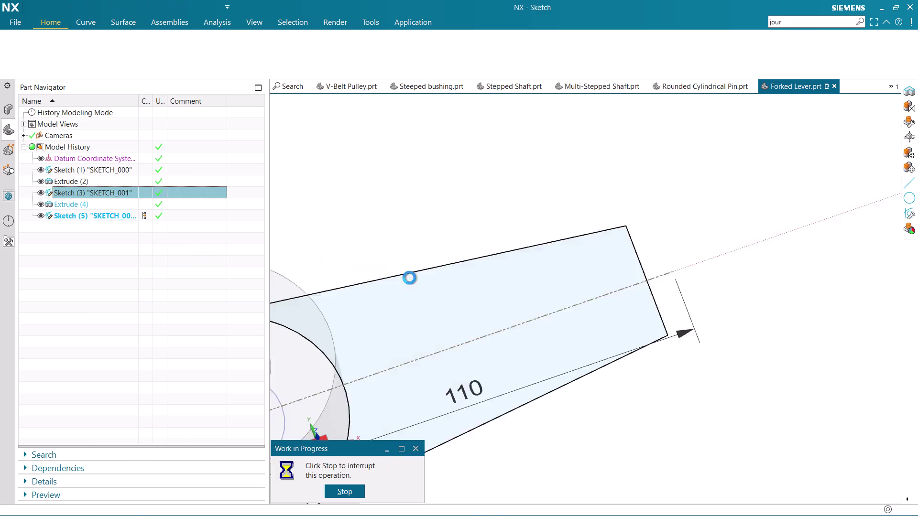
scroll(down, 3)
scroll(down, 3)
scroll(down, 3)
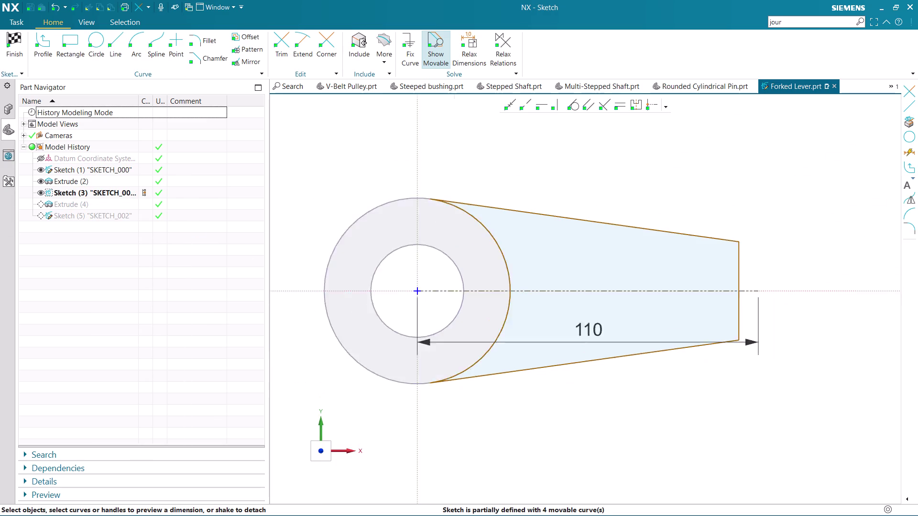
scroll(up, 3)
scroll(up, 3)
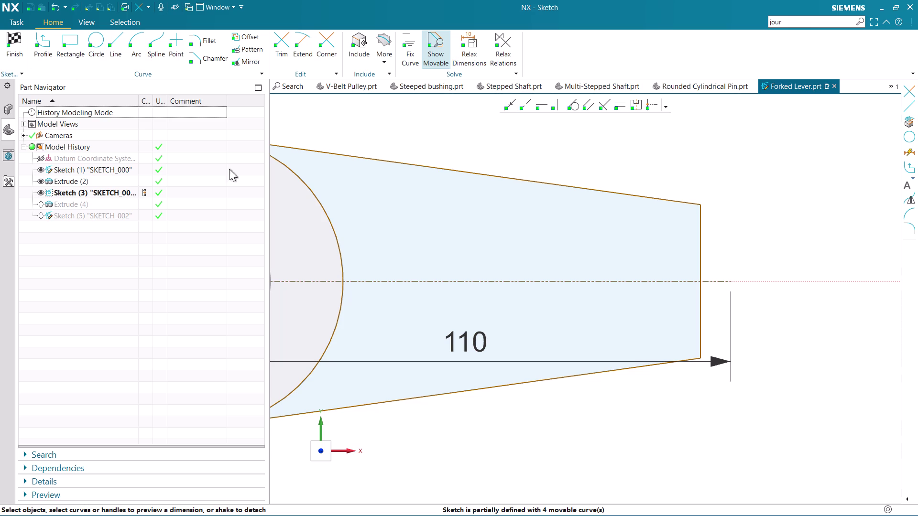
click(68, 203)
right_click(68, 203)
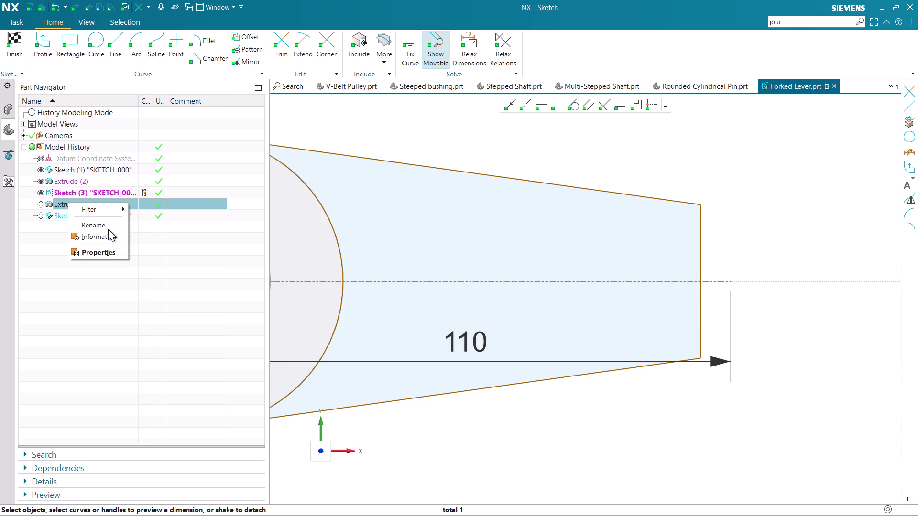
click(23, 53)
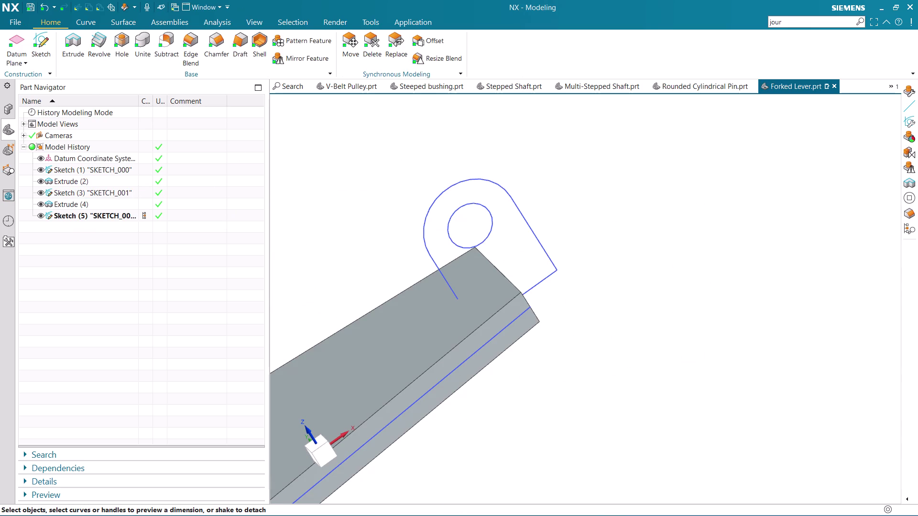
Orbit around the hub and arm, undo and redo once, then open Sketch (5)'s actions.
scroll(down, 3)
scroll(down, 3)
middle_drag(533, 268, 502, 266)
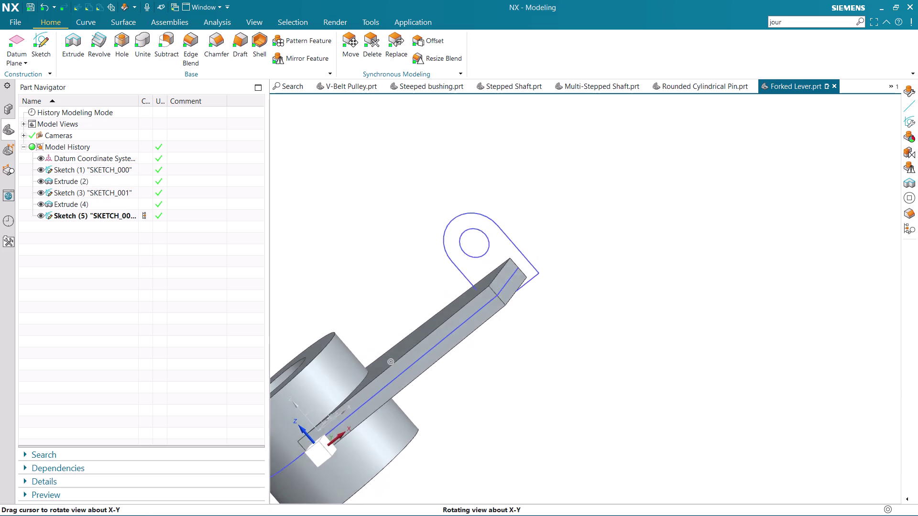
middle_drag(502, 266, 531, 292)
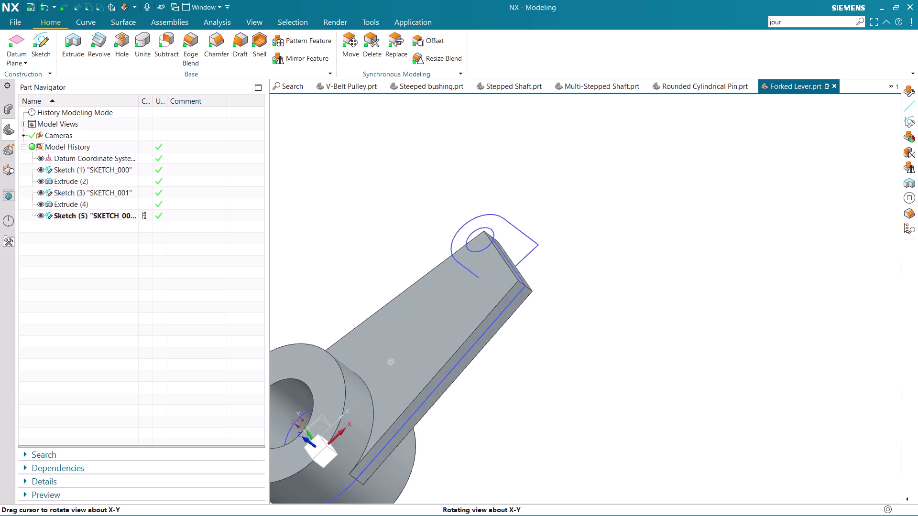
middle_drag(531, 293, 526, 283)
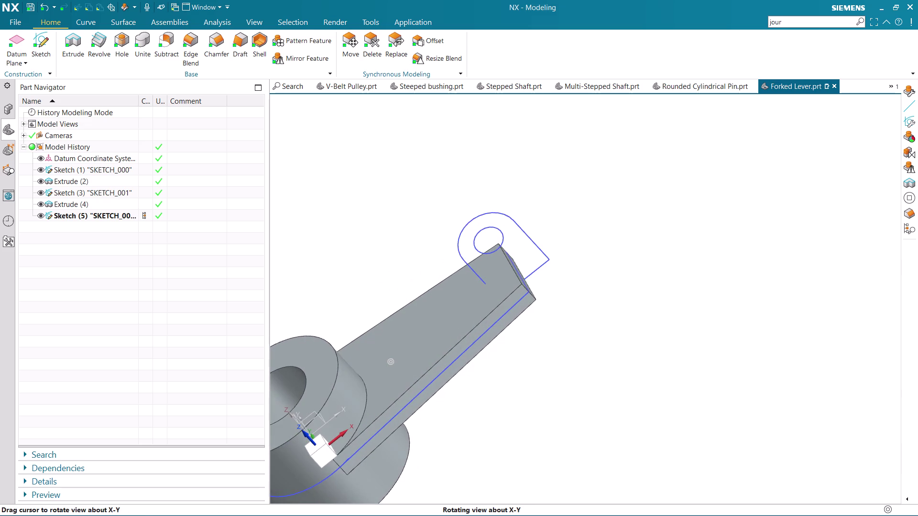
middle_drag(526, 283, 524, 273)
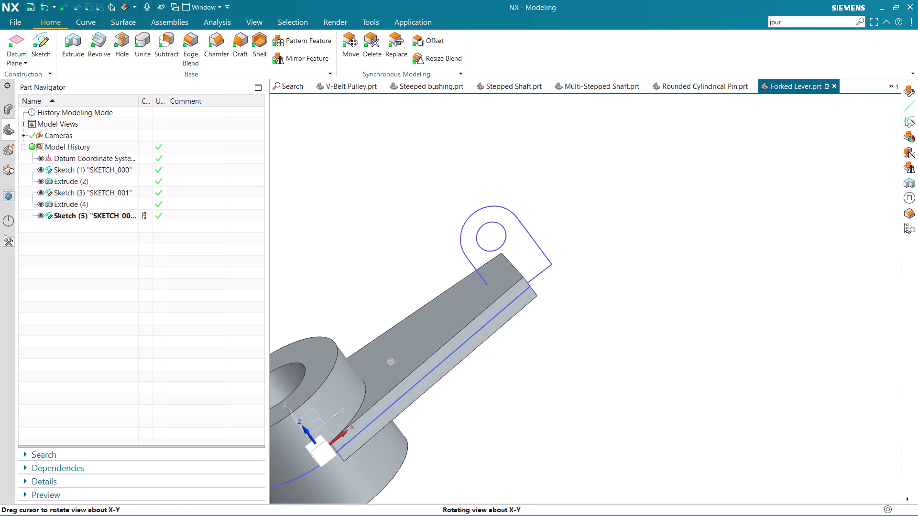
middle_drag(525, 273, 520, 277)
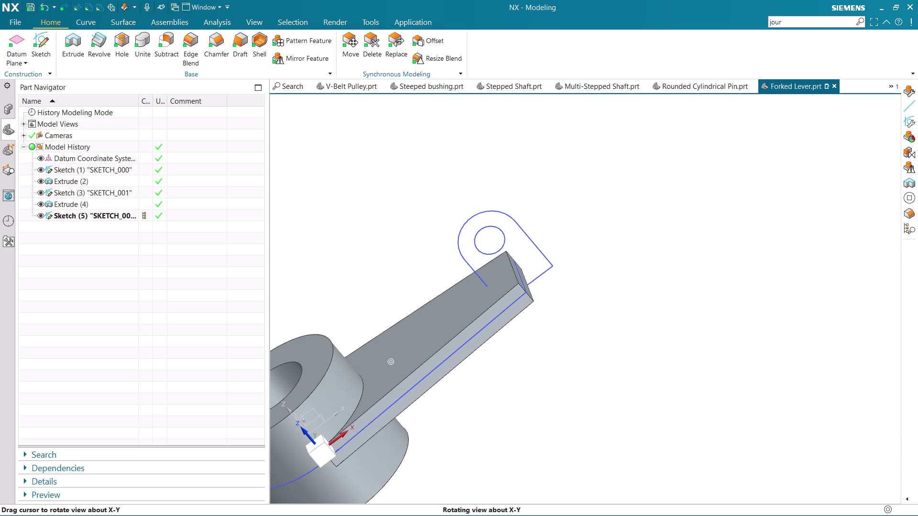
middle_drag(520, 278, 527, 273)
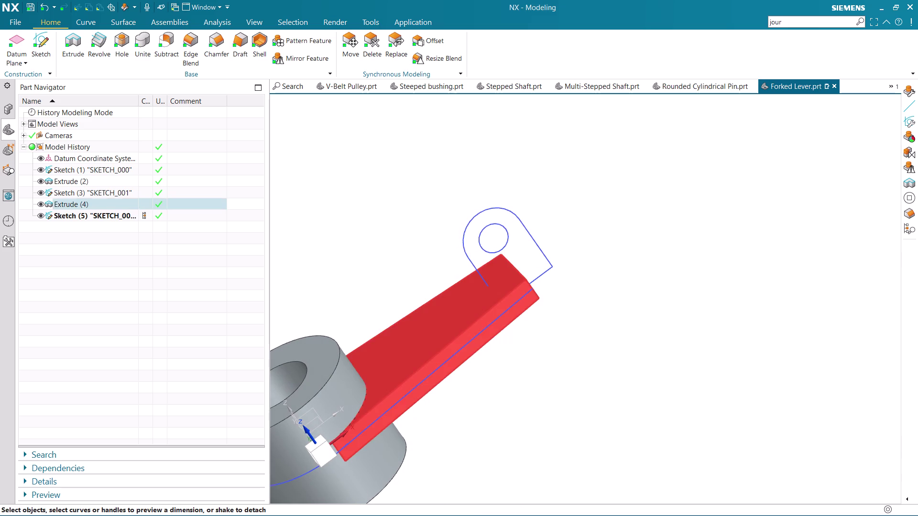
key(ctrl+z)
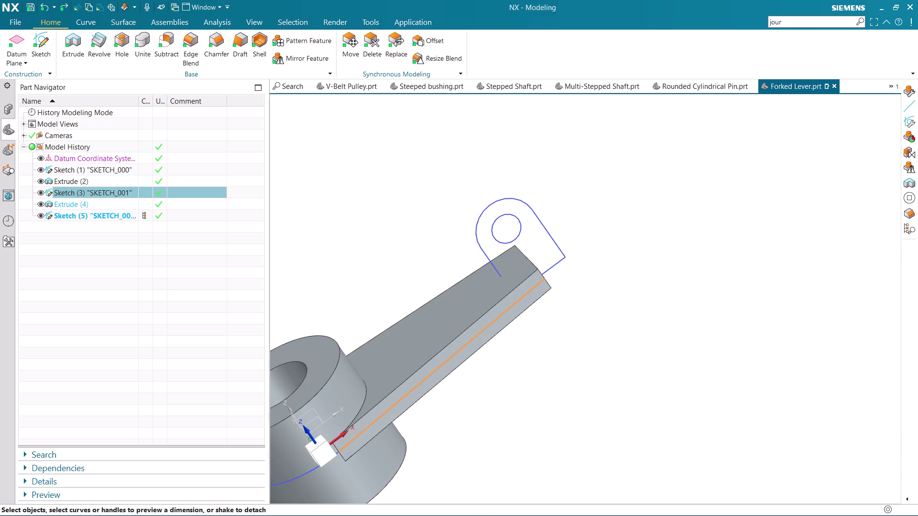
key(ctrl+y)
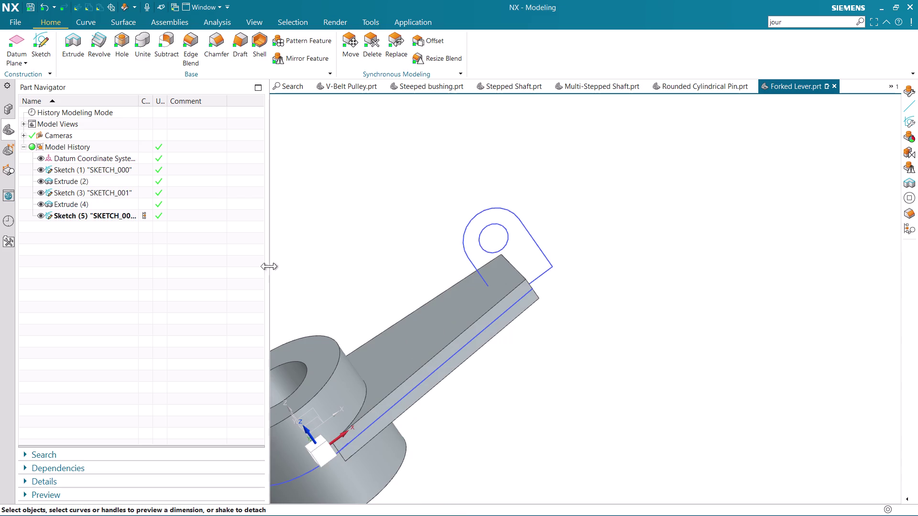
click(99, 215)
right_click(99, 216)
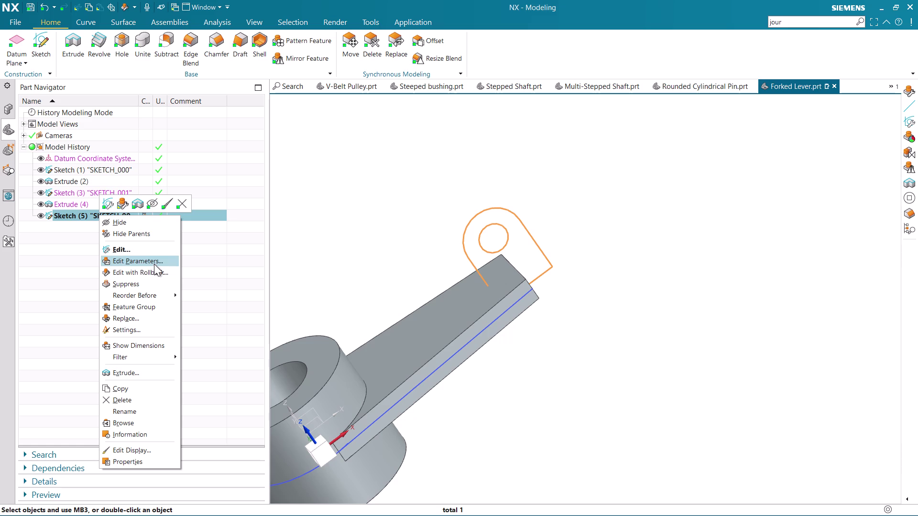
Open the lug sketch for editing, acknowledging the no-longer-defined warning.
click(145, 275)
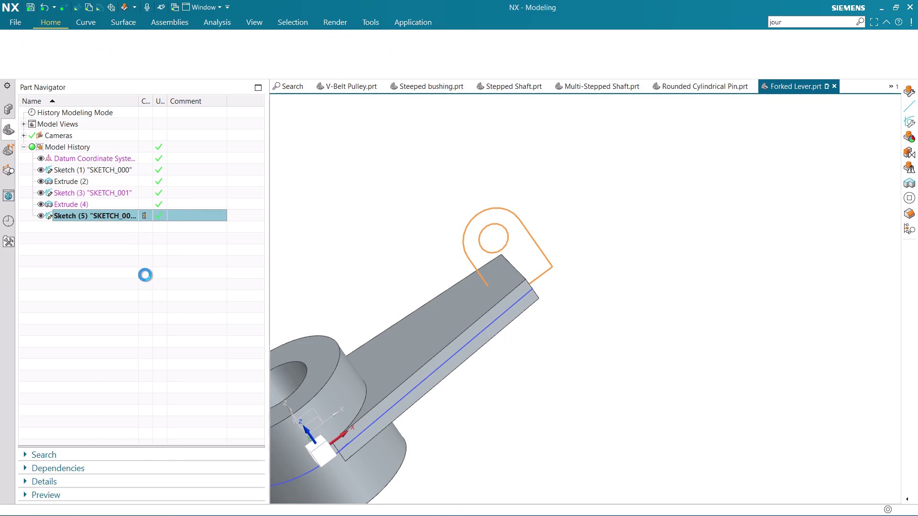
scroll(down, 3)
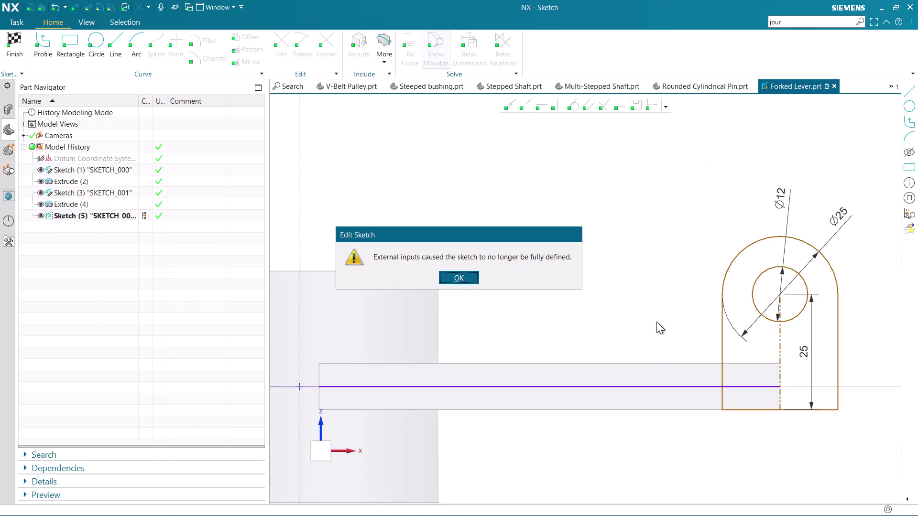
click(464, 274)
scroll(down, 3)
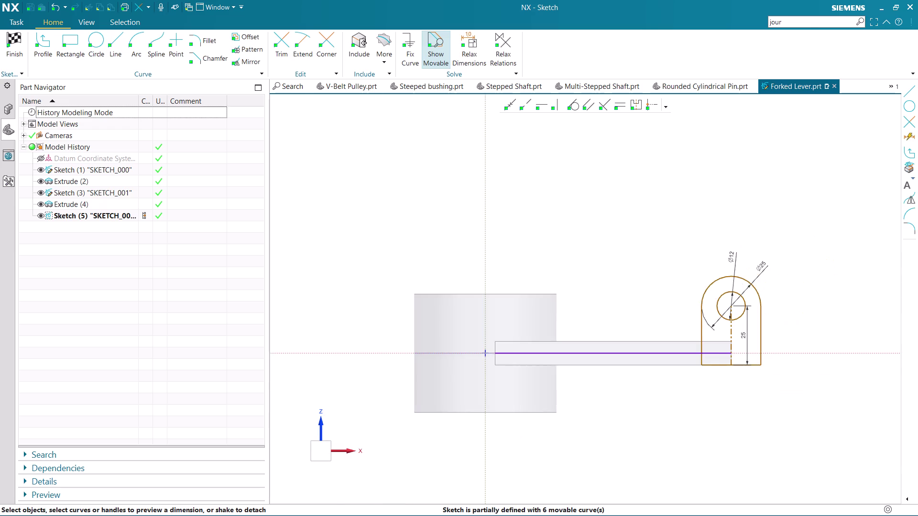
scroll(up, 3)
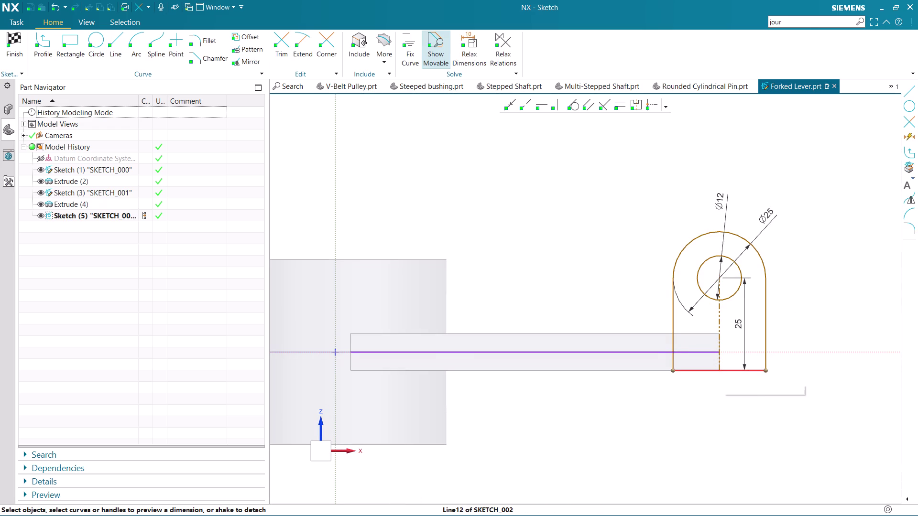
scroll(up, 3)
Select the lug profile's two 25 dimensions and delete them.
click(714, 370)
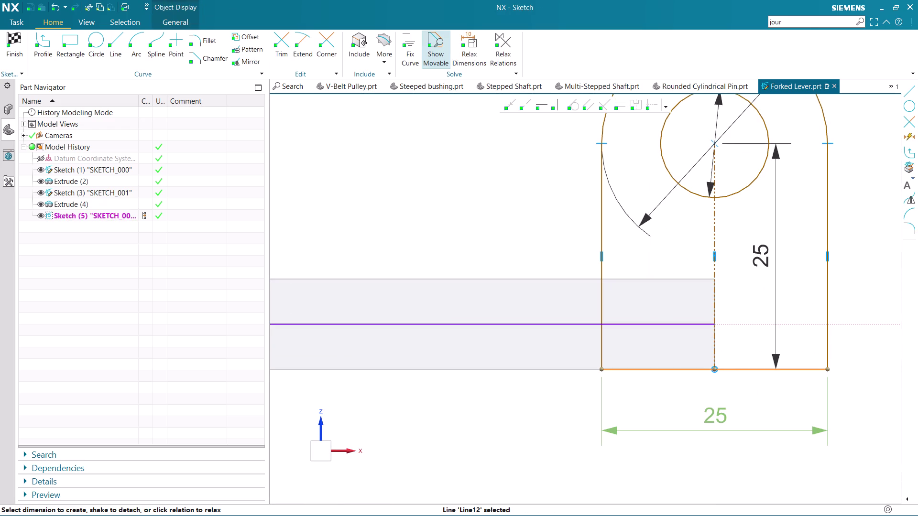
drag(602, 370, 722, 371)
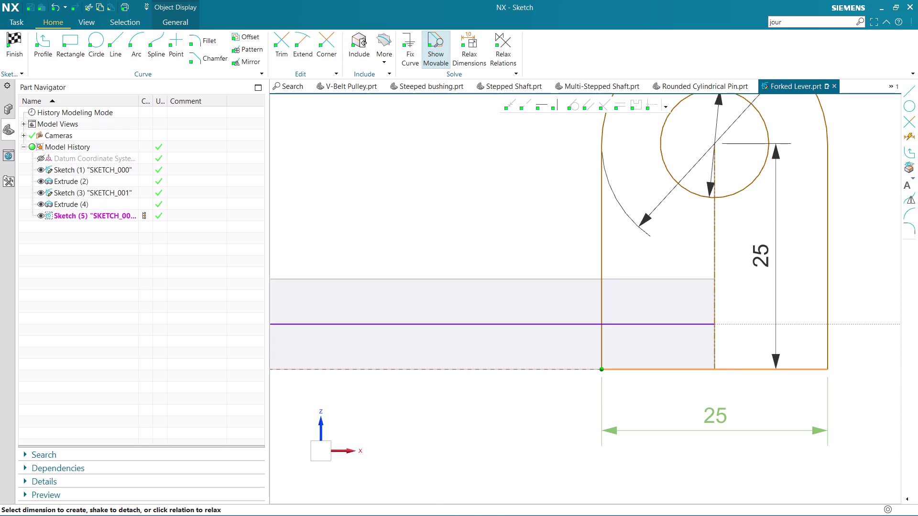
right_click(717, 299)
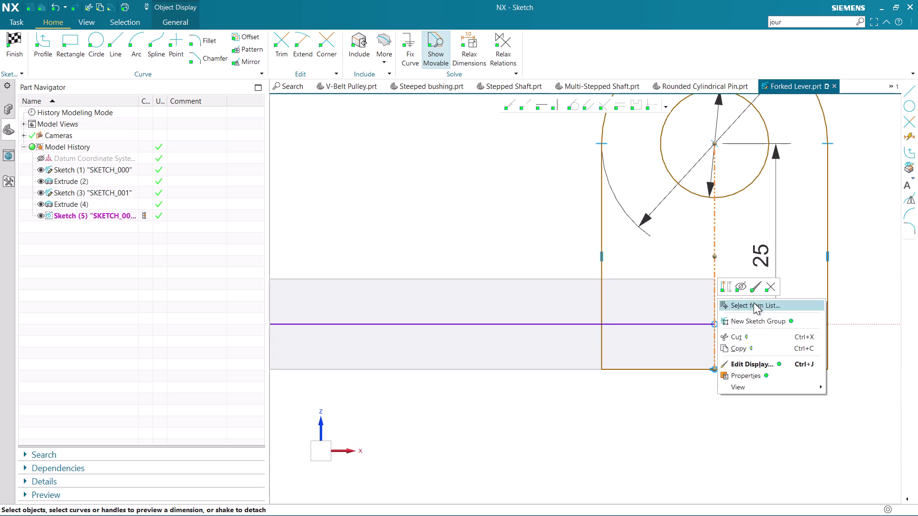
click(768, 291)
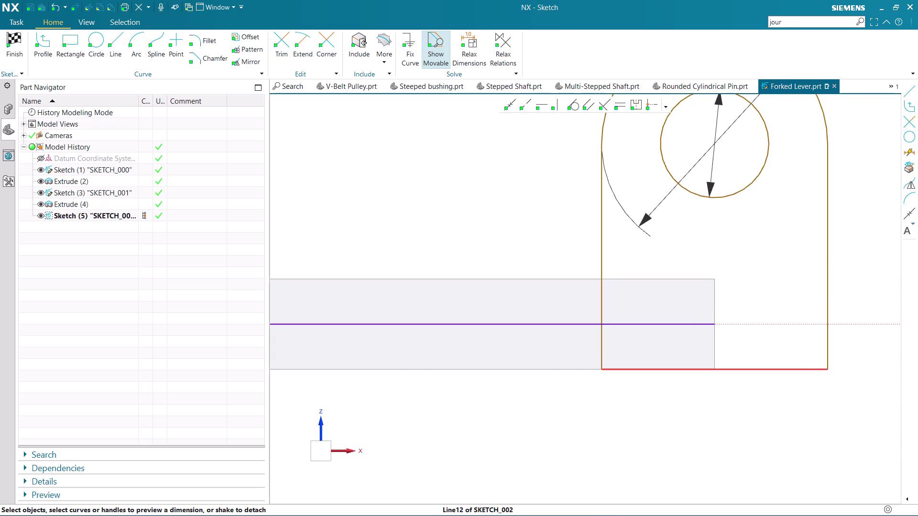
Drag the lug profile onto the arm's end and attempt a coincident constraint on its corner.
drag(602, 370, 715, 372)
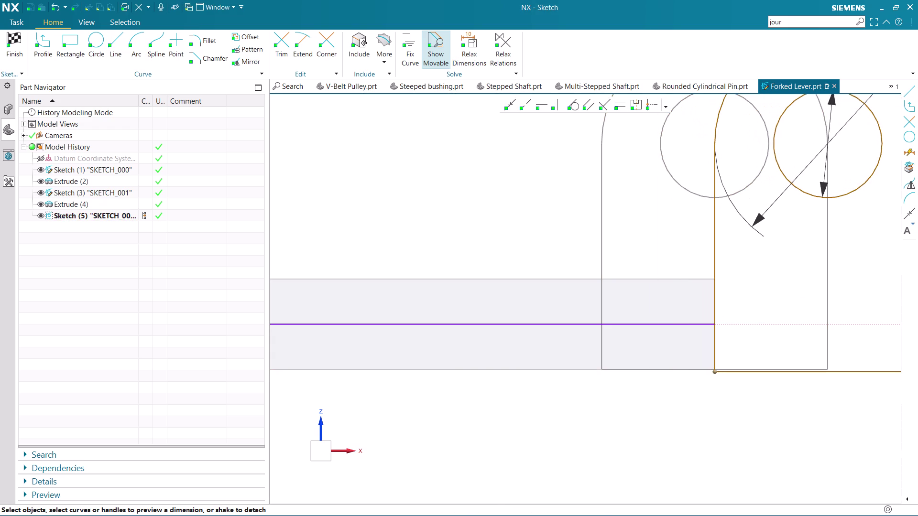
drag(715, 372, 716, 367)
scroll(up, 3)
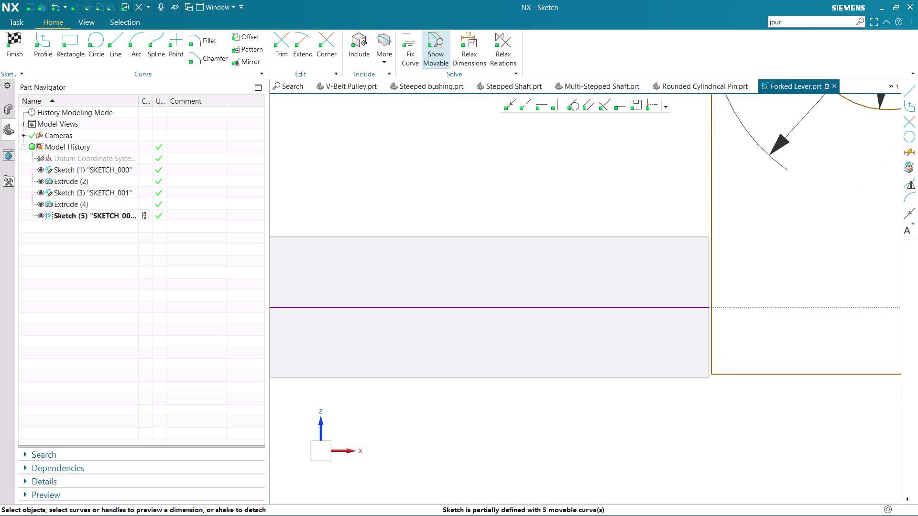
click(512, 106)
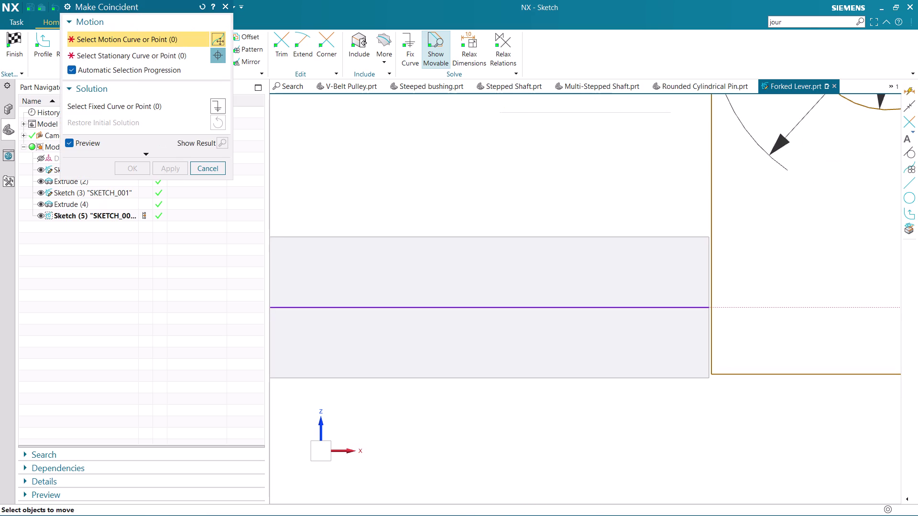
scroll(up, 3)
click(708, 372)
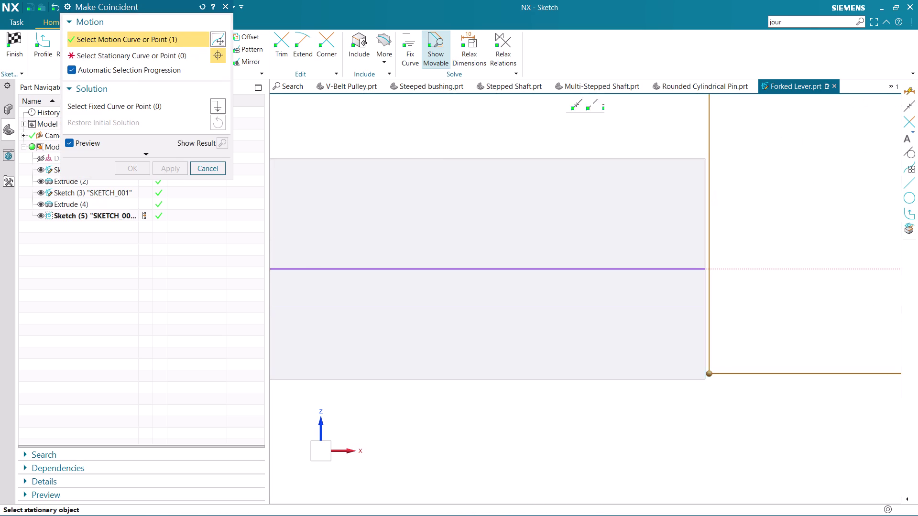
click(195, 169)
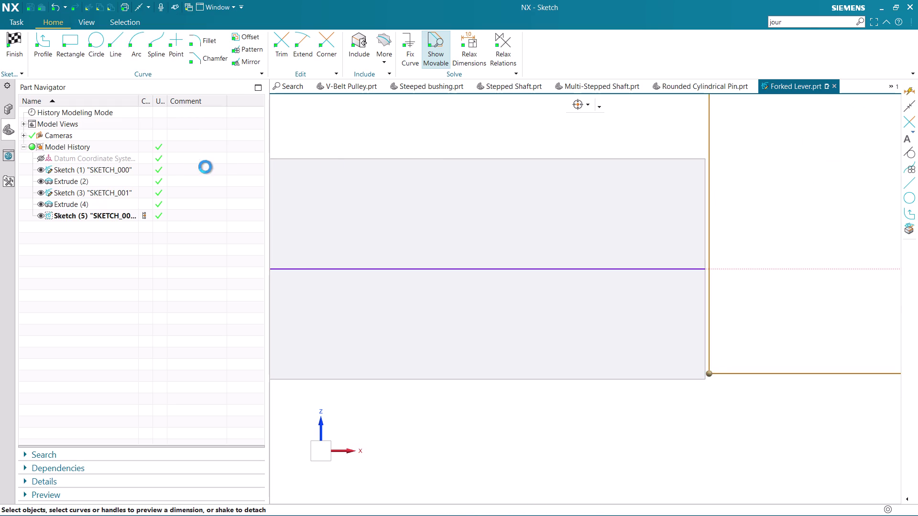
click(366, 38)
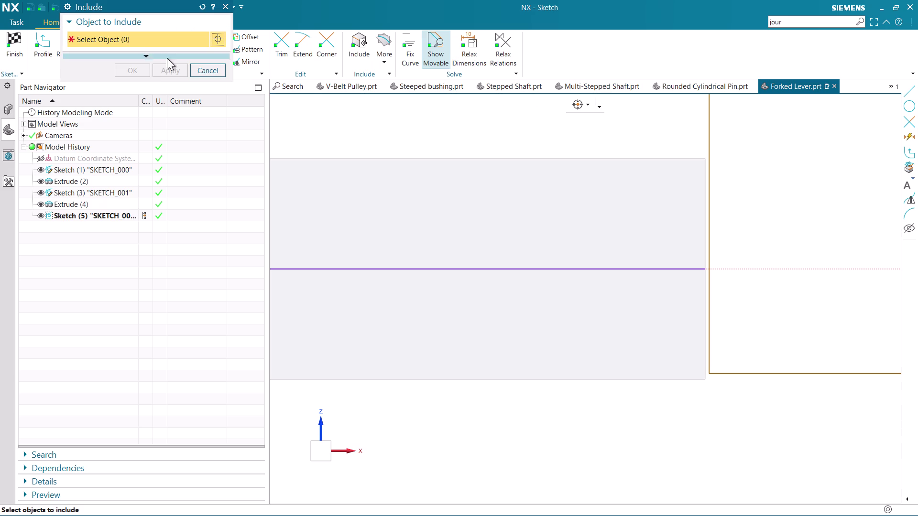
Project the arm's end edge into the lug sketch.
click(198, 68)
click(392, 44)
click(397, 86)
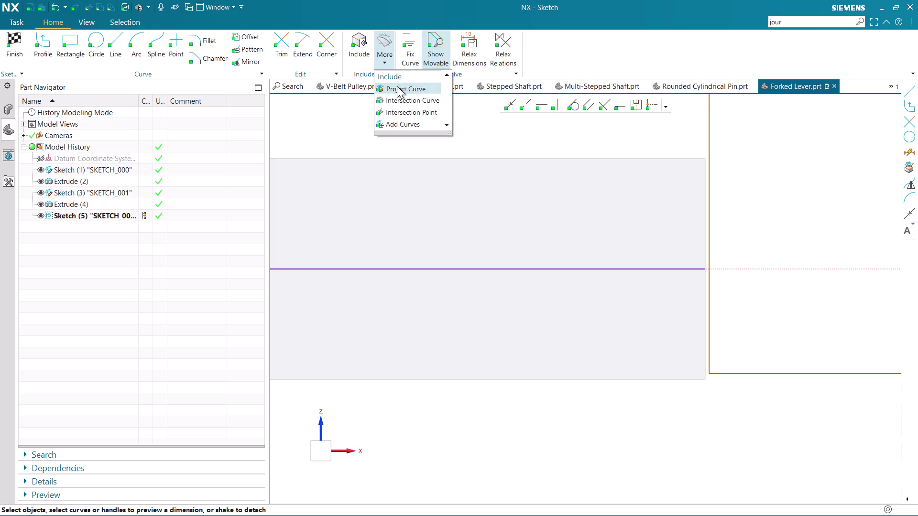
click(707, 318)
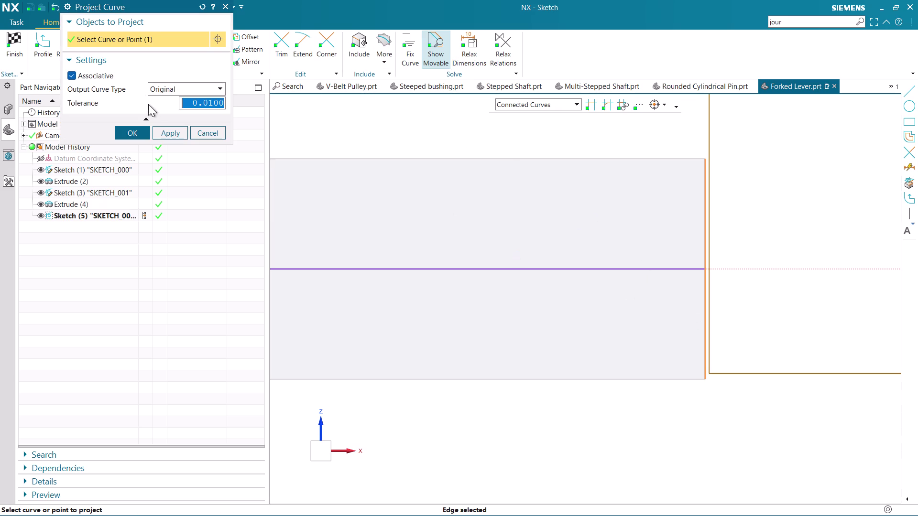
click(118, 130)
Make the lug's bottom corner coincident with the projected edge end and finish the sketch.
click(502, 109)
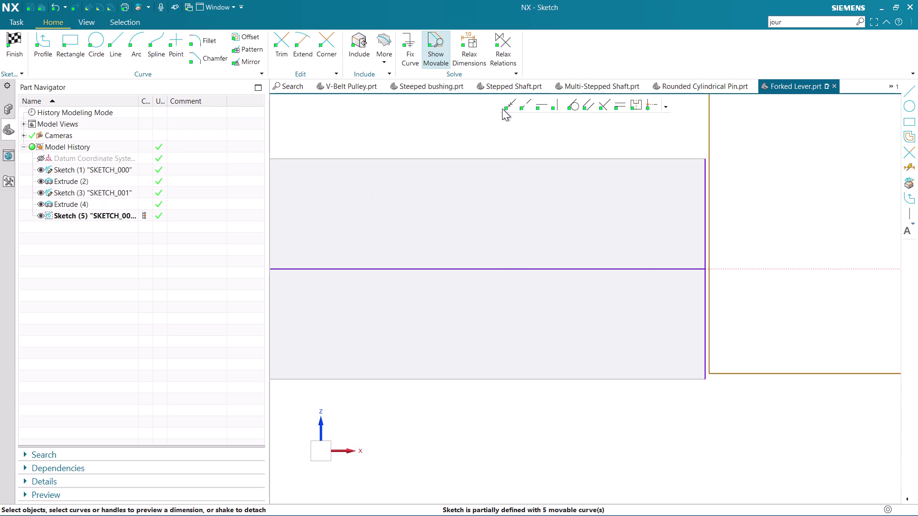
click(502, 108)
click(505, 106)
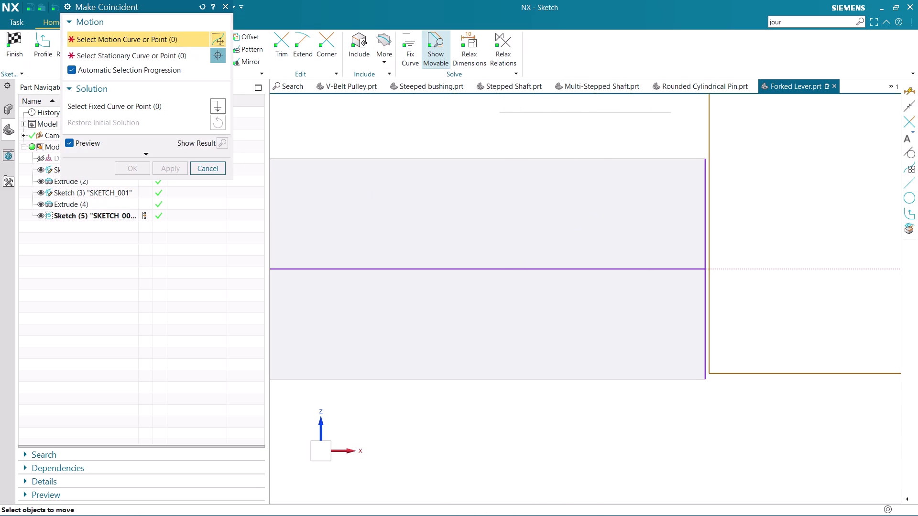
scroll(up, 3)
click(707, 370)
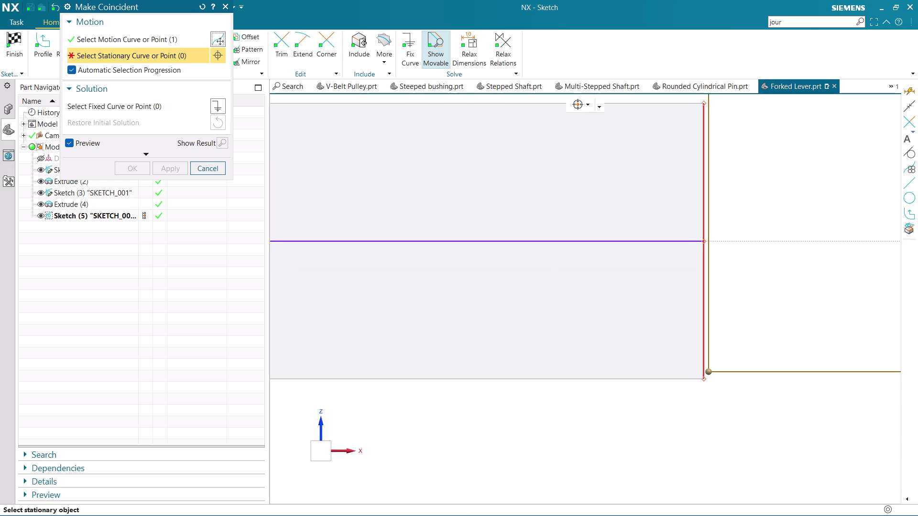
click(703, 380)
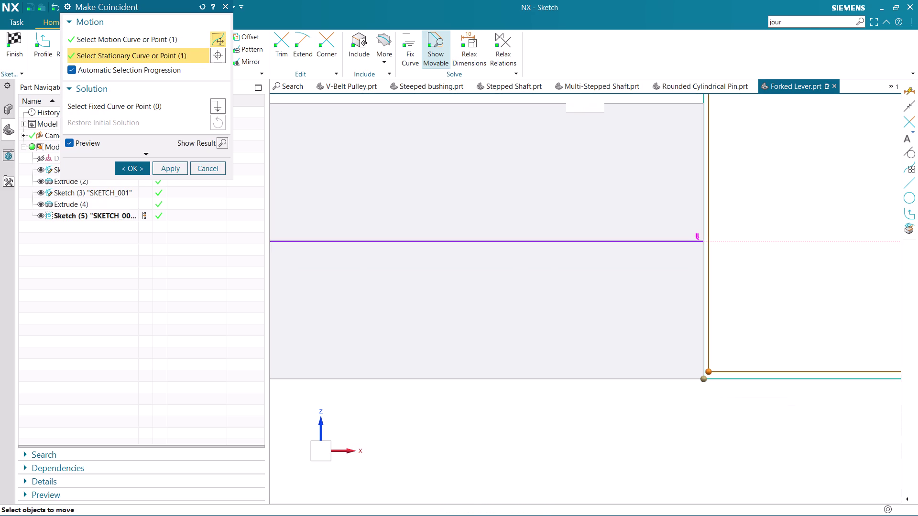
click(134, 169)
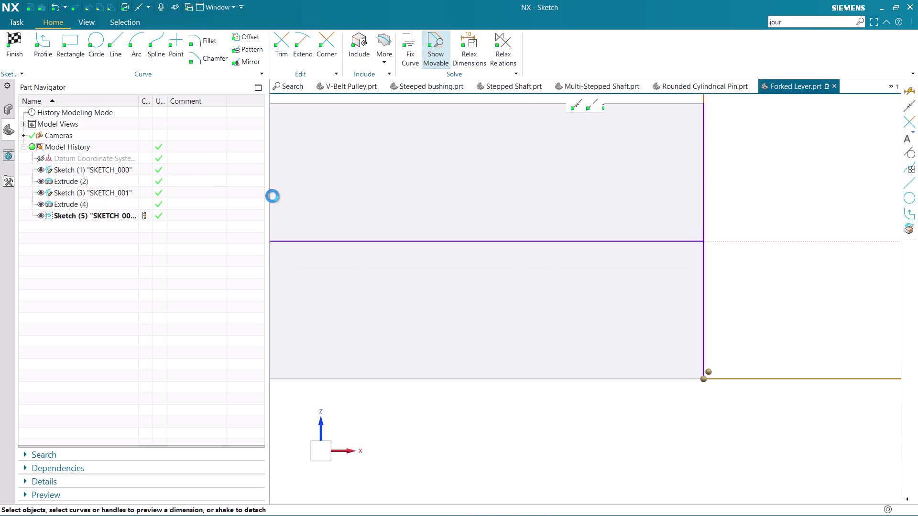
scroll(down, 3)
scroll(down, 3)
scroll(down, 3)
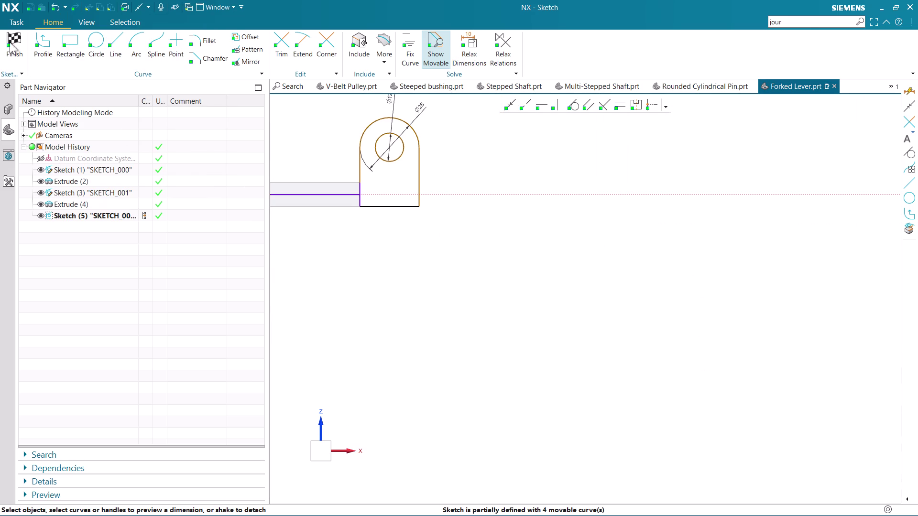
click(10, 42)
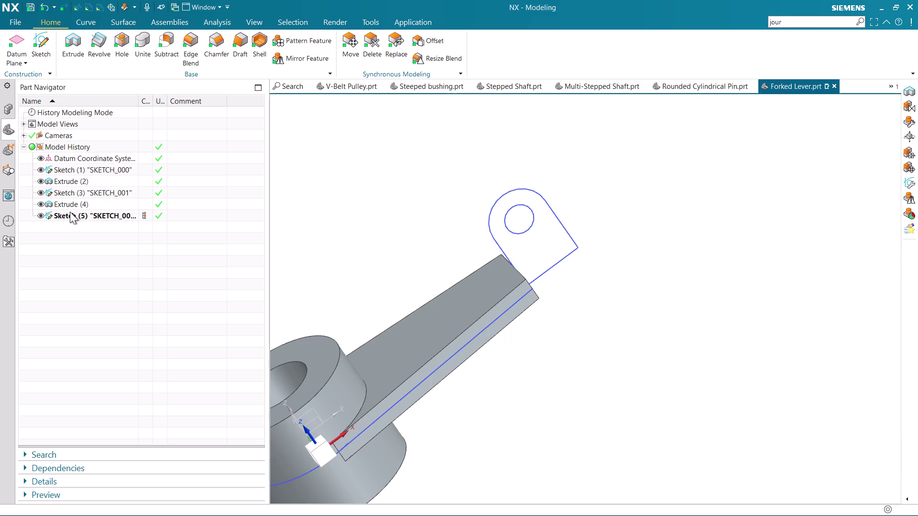
Extrude the lug sketch profile and orbit around the previewed lug.
click(79, 40)
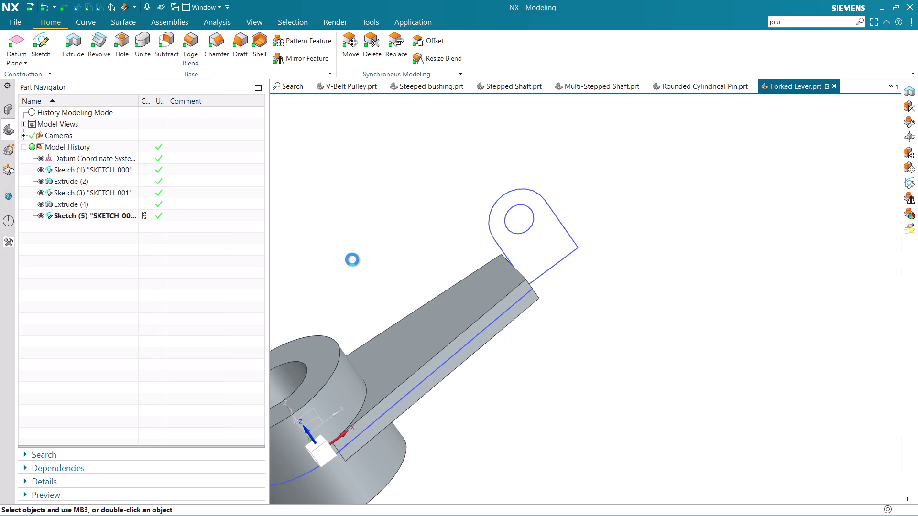
middle_drag(418, 253, 426, 253)
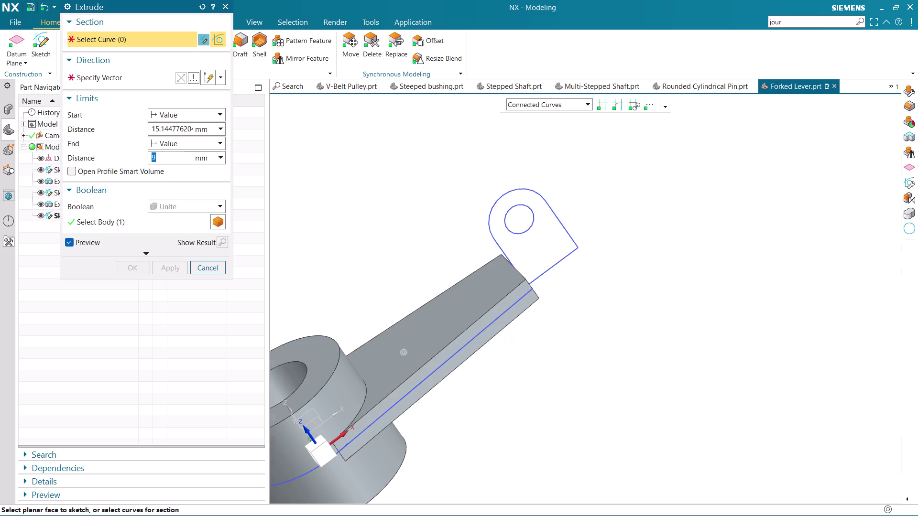
middle_drag(426, 253, 449, 253)
click(488, 234)
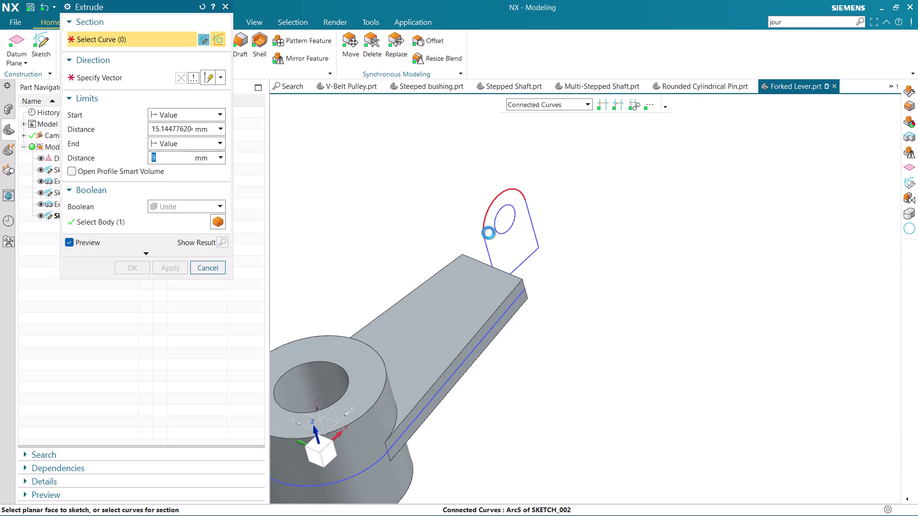
click(500, 220)
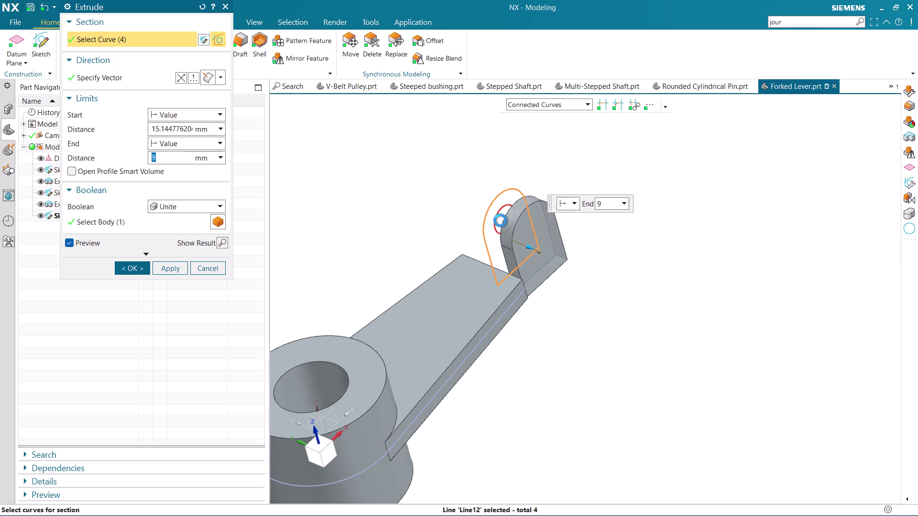
scroll(up, 3)
middle_drag(563, 303, 562, 308)
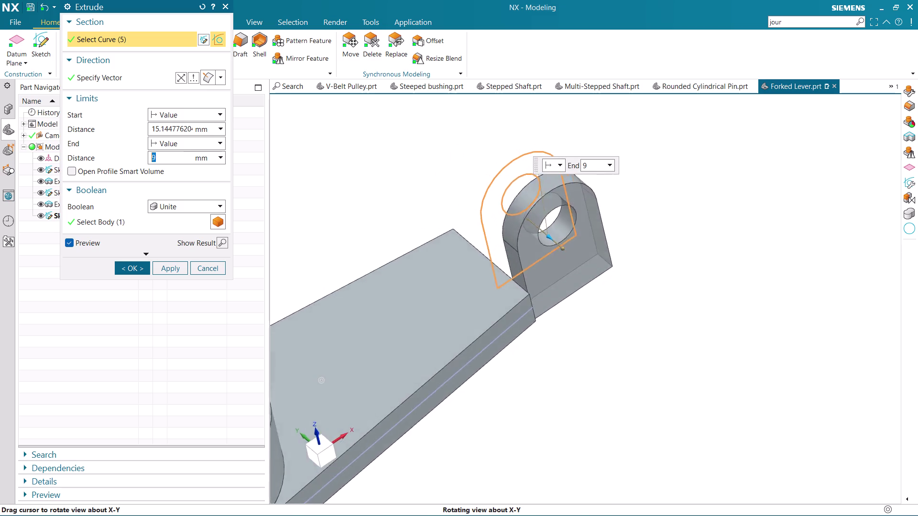
middle_drag(561, 309, 574, 299)
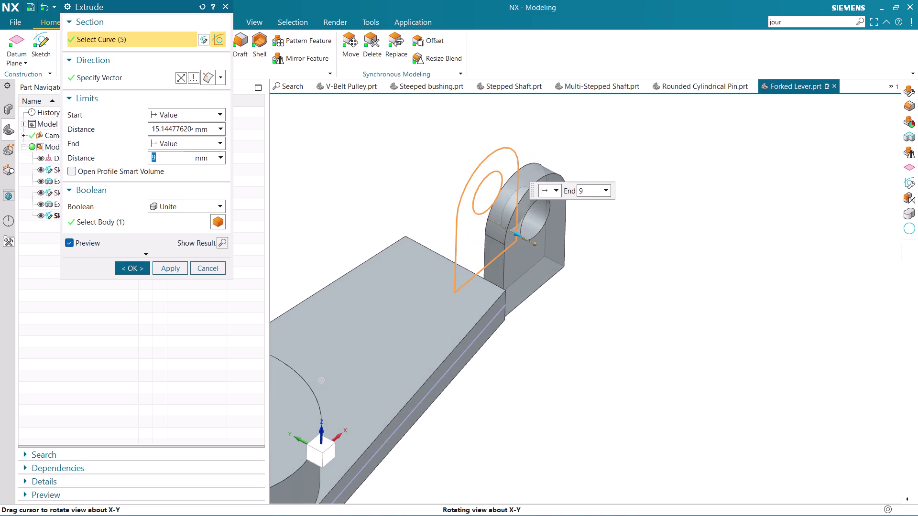
middle_drag(575, 300, 570, 300)
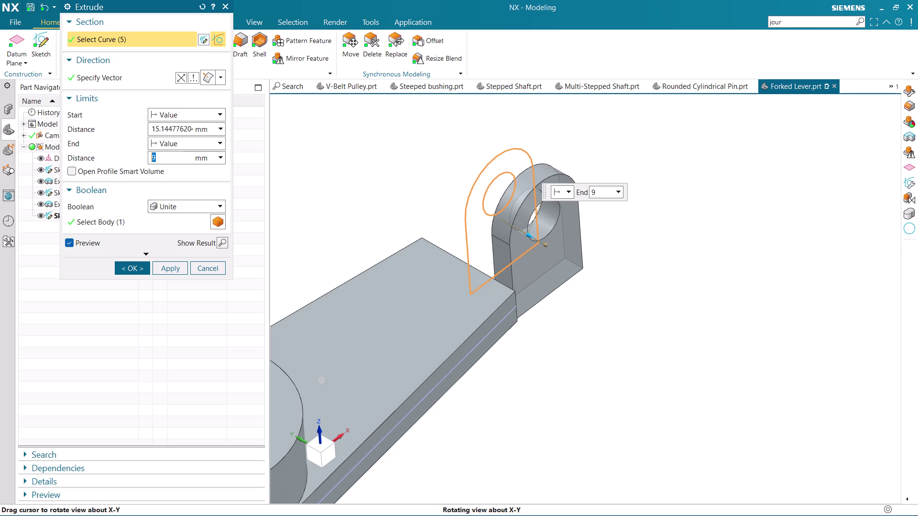
middle_drag(570, 299, 573, 301)
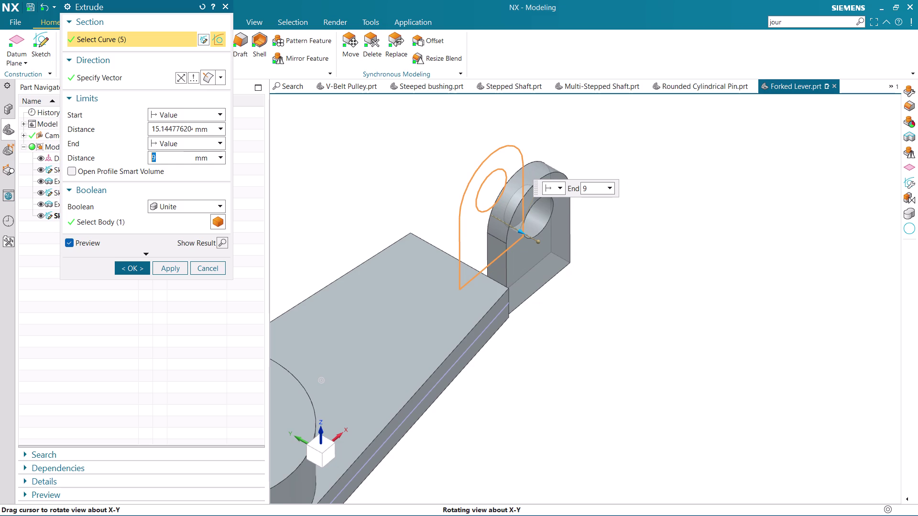
middle_drag(574, 301, 517, 312)
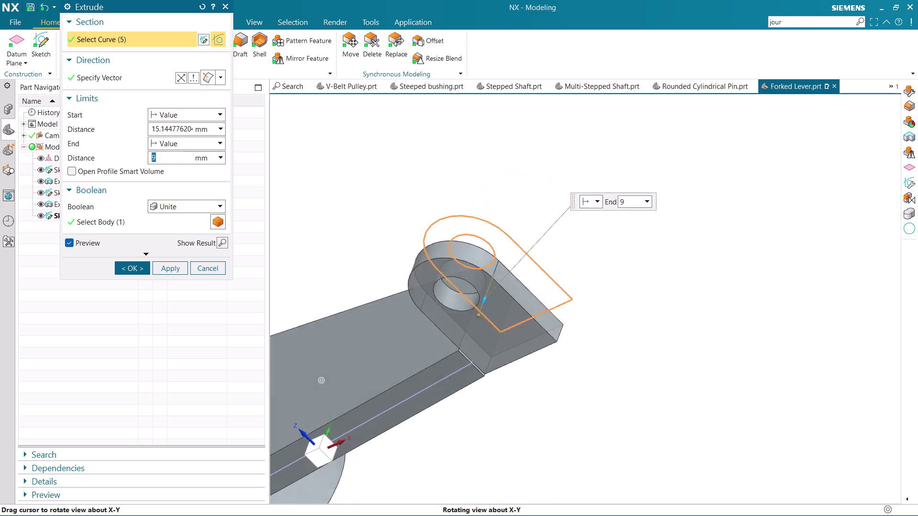
middle_drag(517, 311, 498, 318)
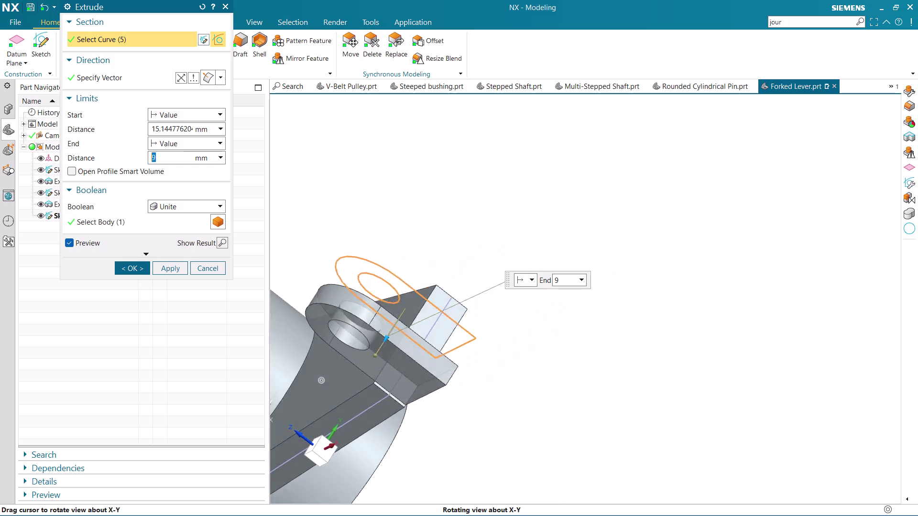
middle_drag(498, 319, 515, 315)
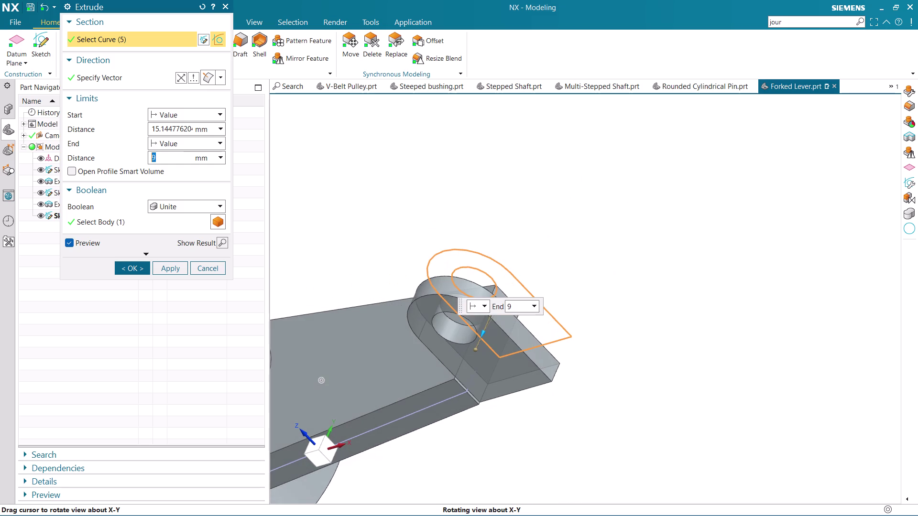
middle_drag(515, 314, 538, 309)
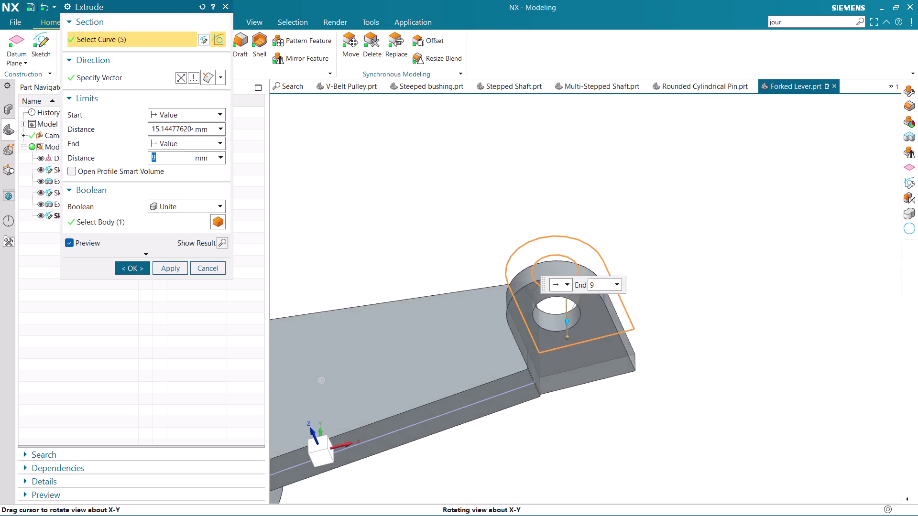
middle_drag(538, 310, 549, 287)
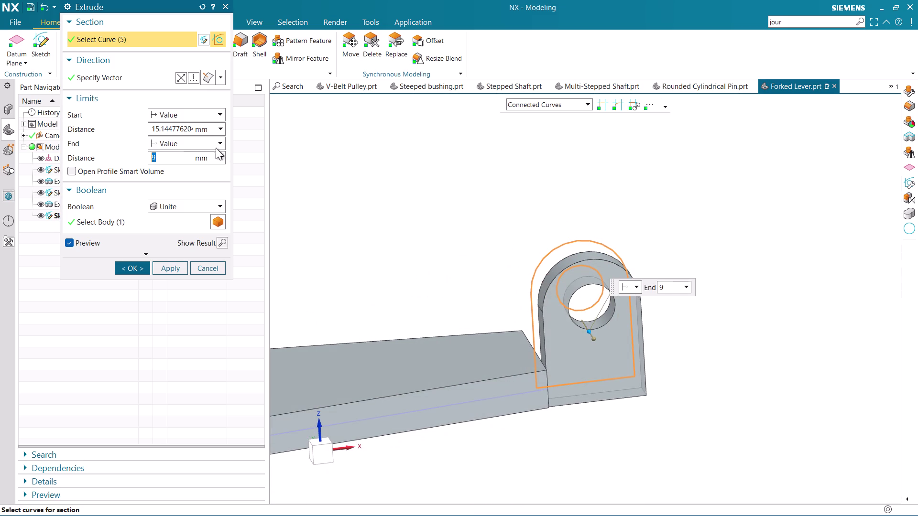
Set the start distance to 15 mm, check the preview, and cancel the extrusion.
double_click(173, 130)
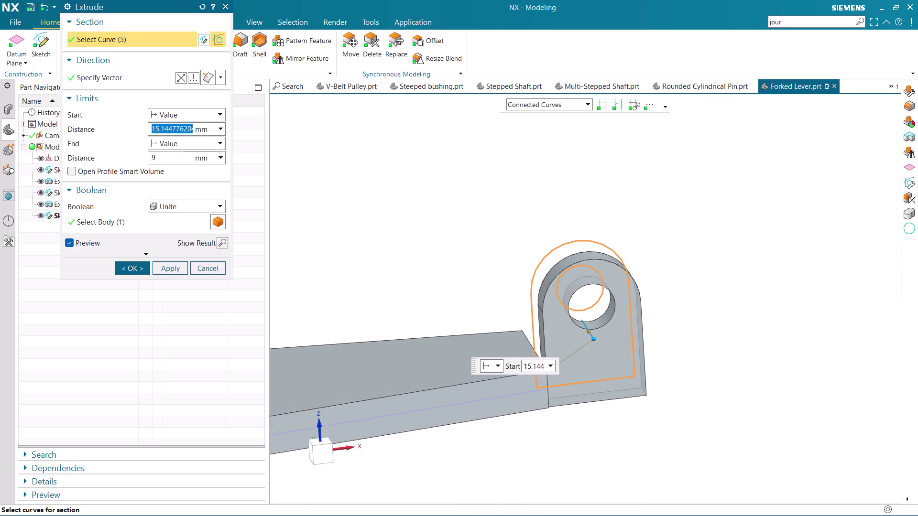
text(15)
key(Return)
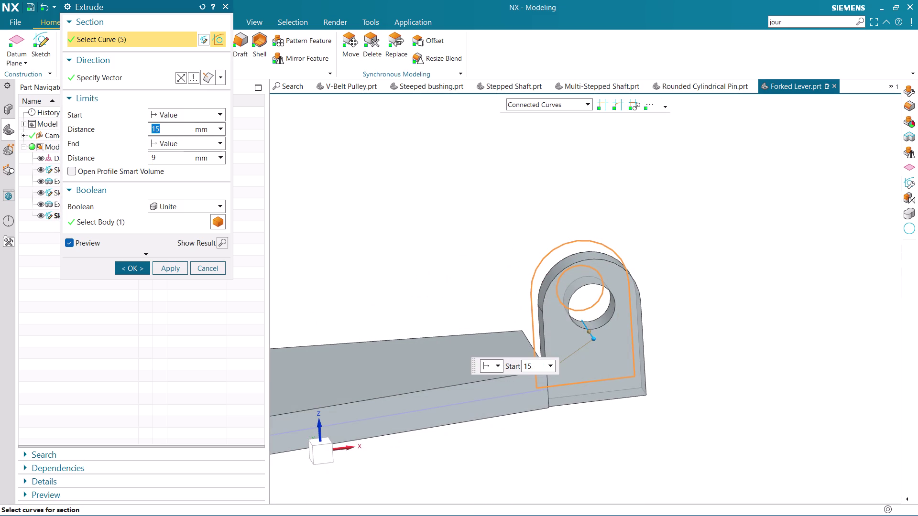
scroll(up, 3)
middle_drag(385, 202, 406, 235)
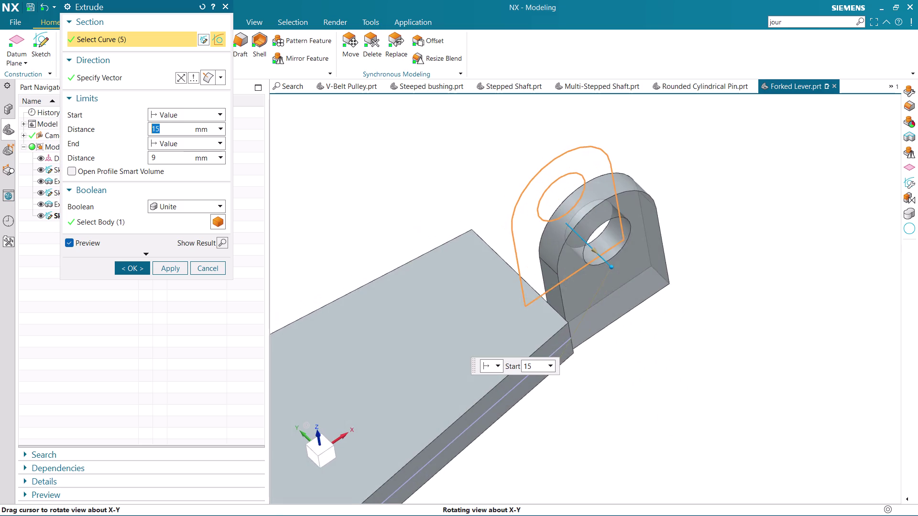
middle_drag(406, 236, 405, 234)
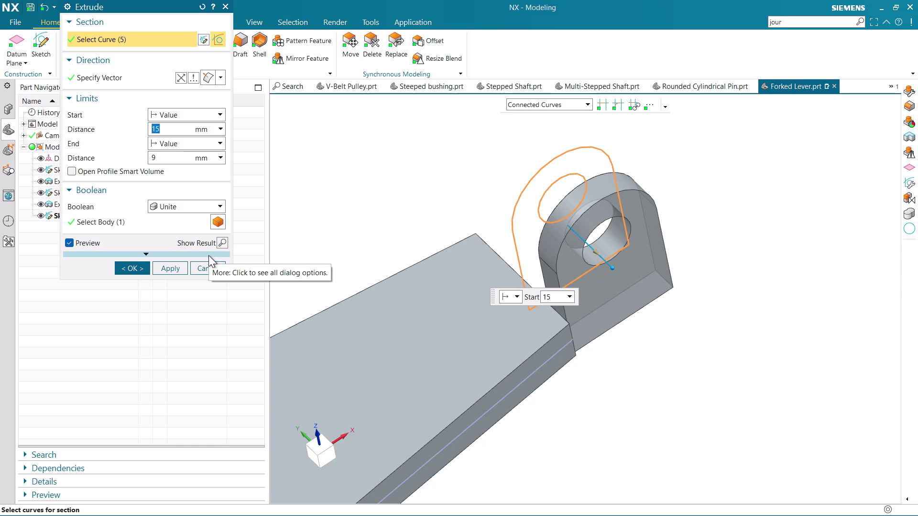
click(208, 269)
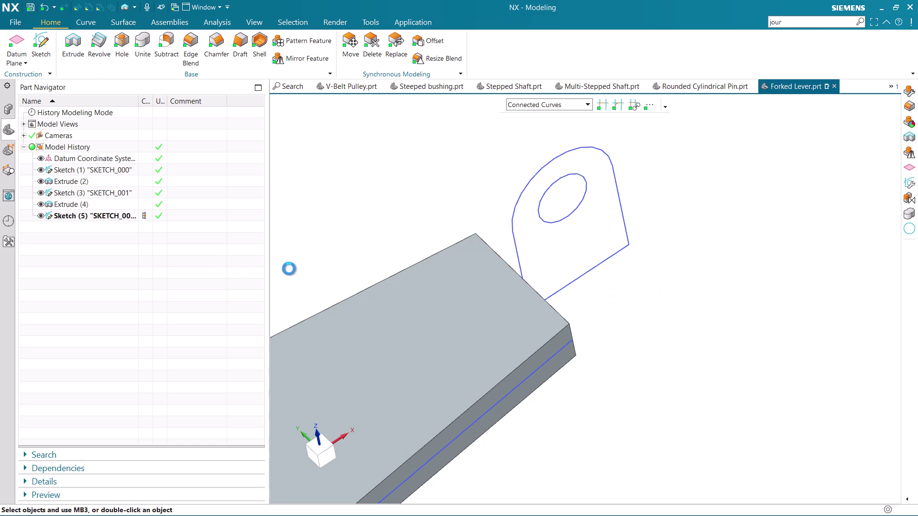
Undo and redo the last extrusion to check the model history.
key(ctrl+z)
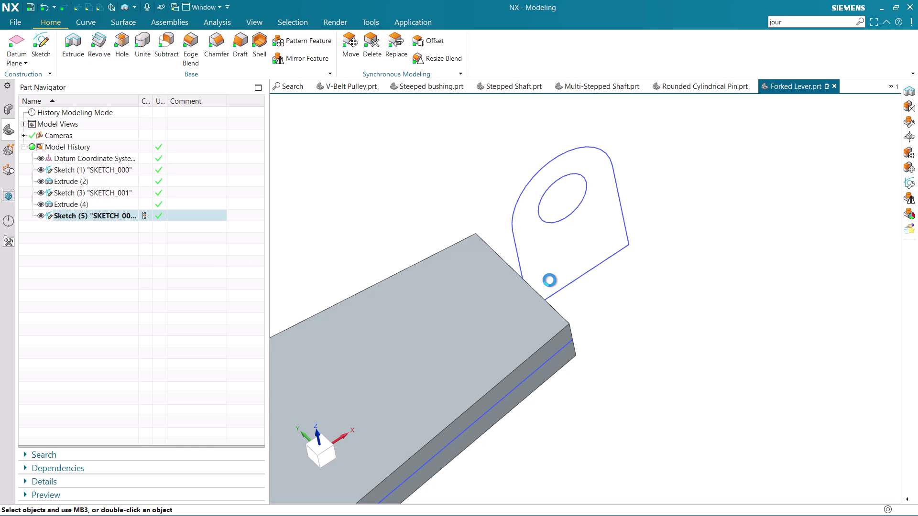
key(ctrl+z)
key(ctrl+z)
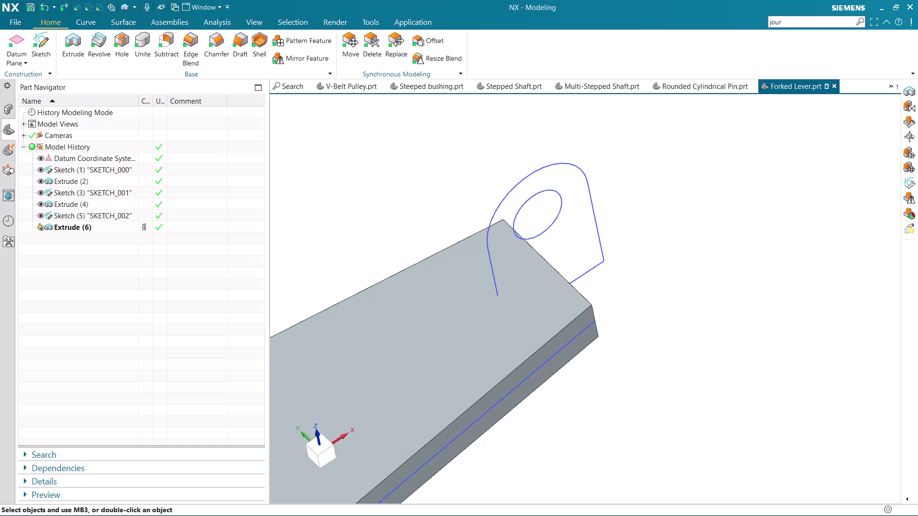
key(ctrl+z)
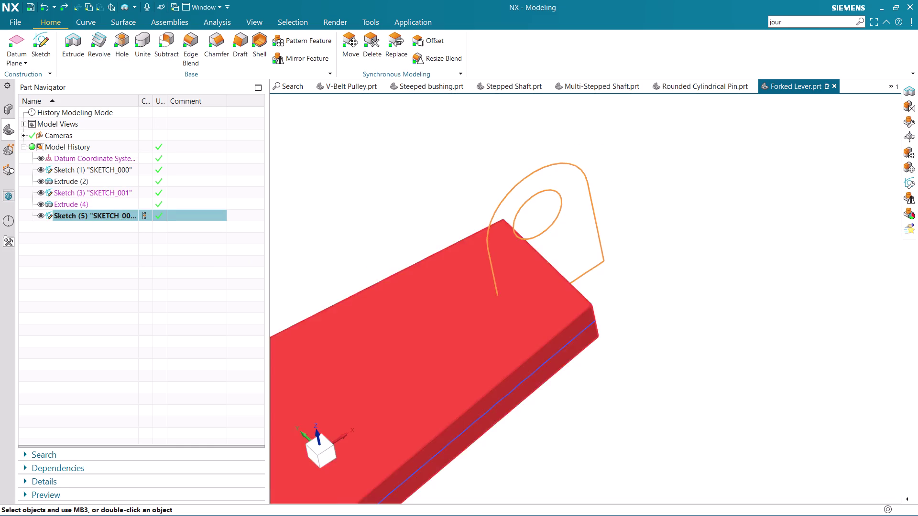
Start a new extrusion from the fork lug sketch curves.
scroll(down, 3)
scroll(up, 3)
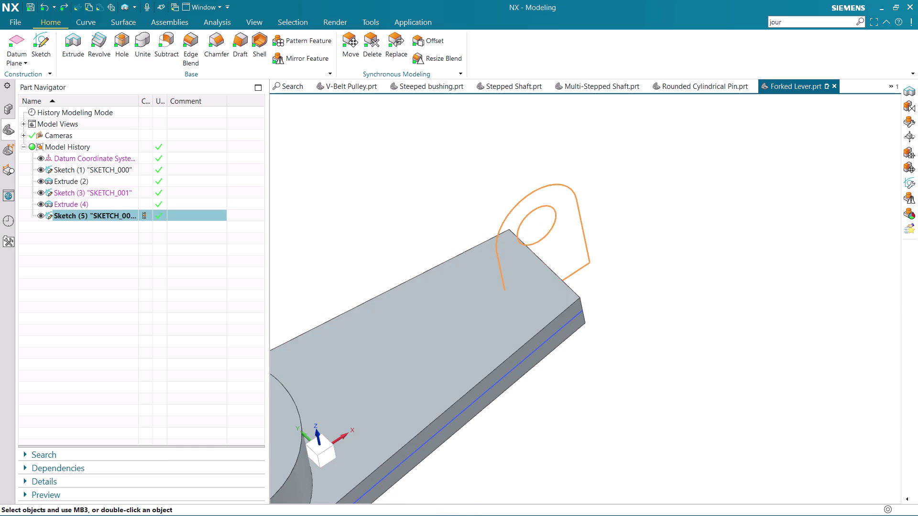
scroll(down, 3)
scroll(up, 3)
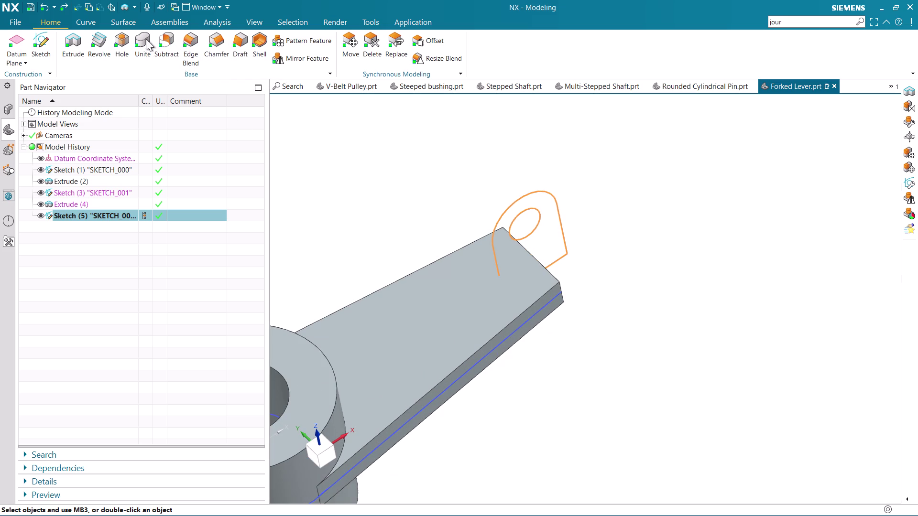
click(80, 41)
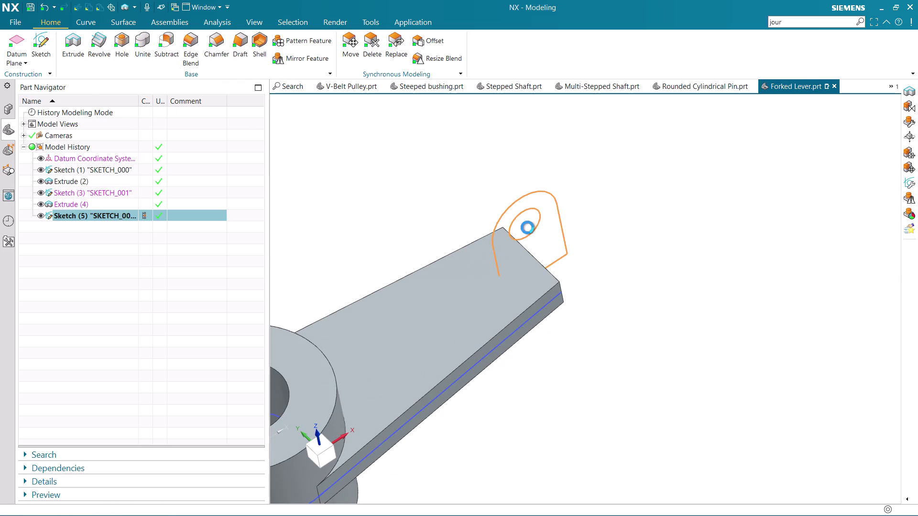
click(504, 210)
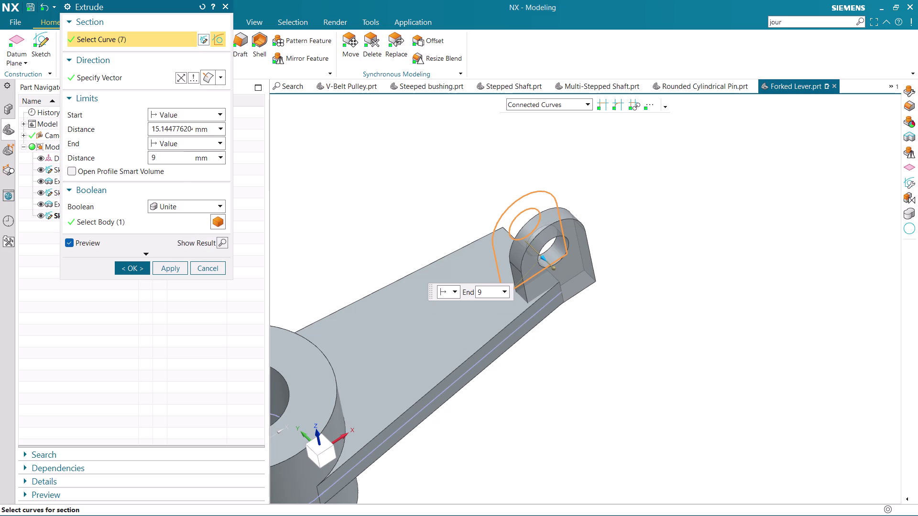
Extrude the fork lug to a 30 mm symmetric width, united with the lever.
click(198, 116)
click(184, 141)
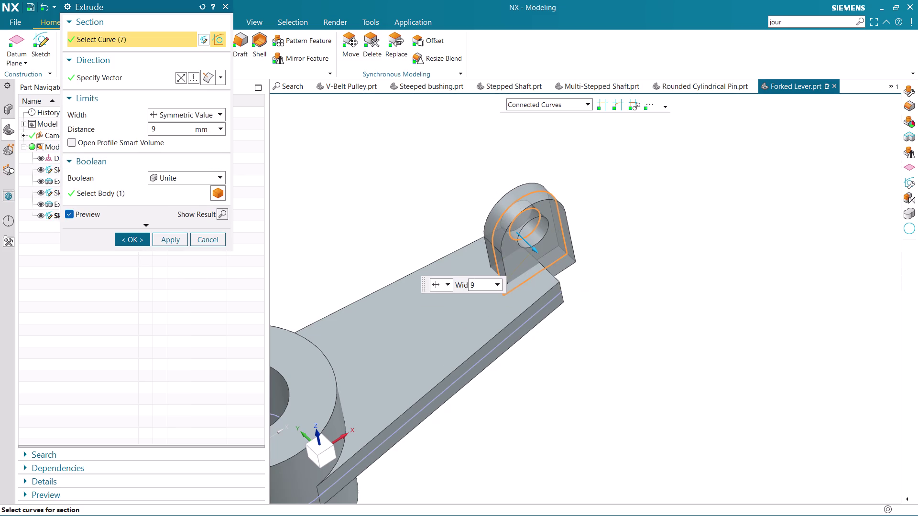
drag(539, 247, 579, 272)
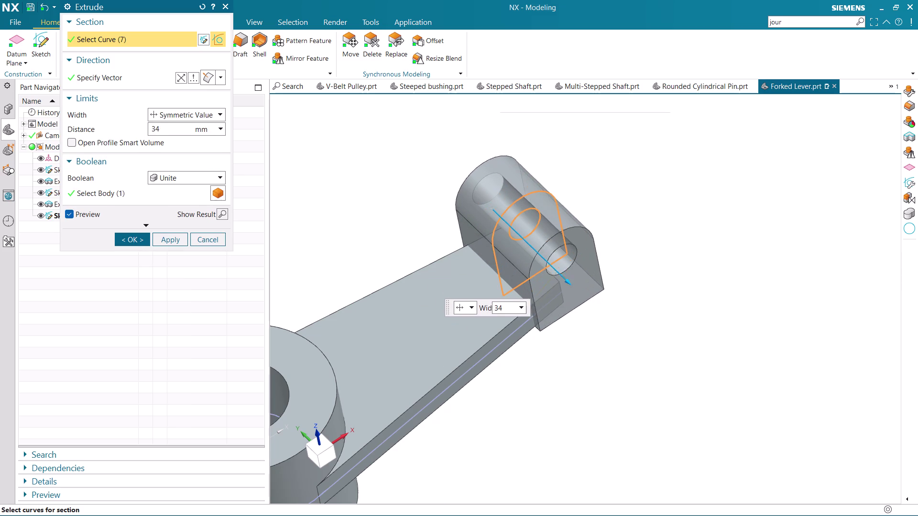
drag(578, 272, 566, 265)
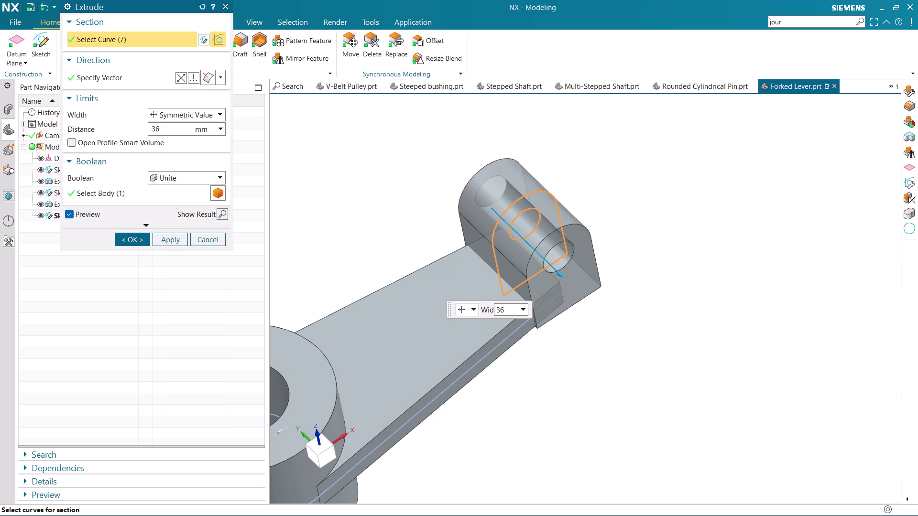
drag(566, 265, 565, 263)
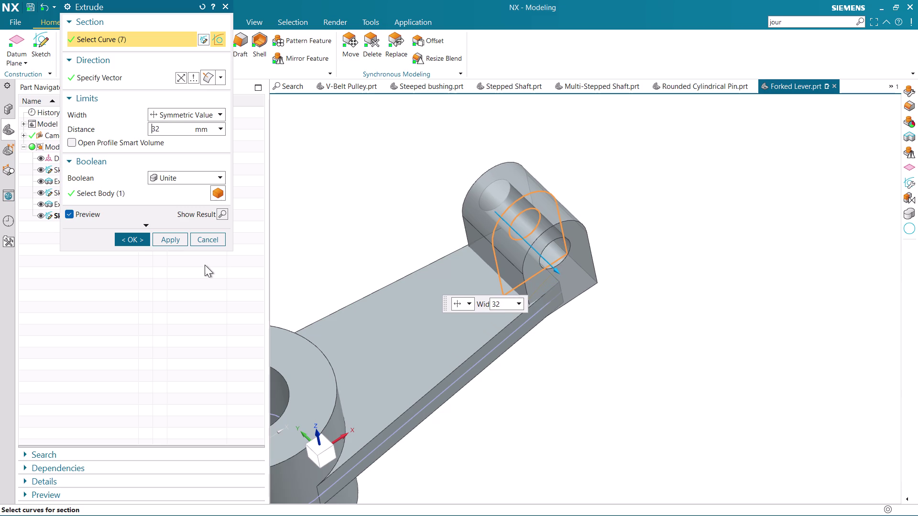
double_click(184, 128)
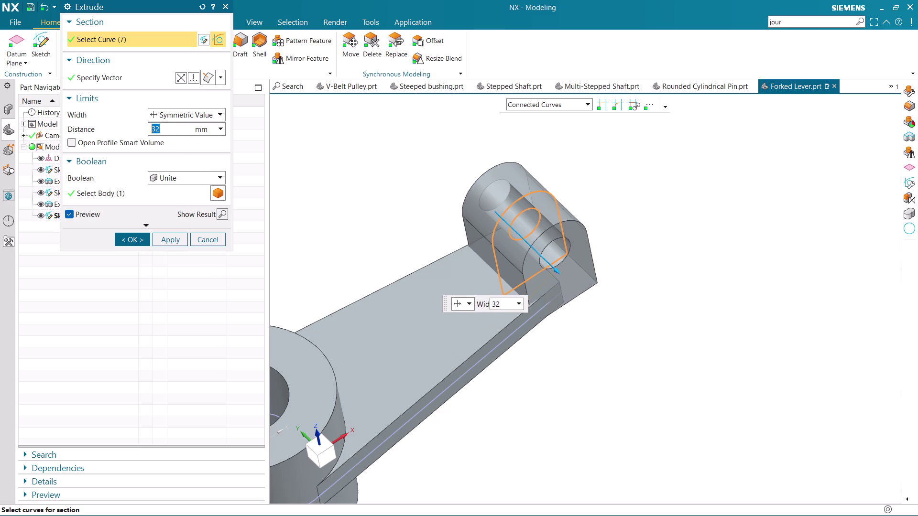
key(BackSpace)
text(3)
text(0)
key(Return)
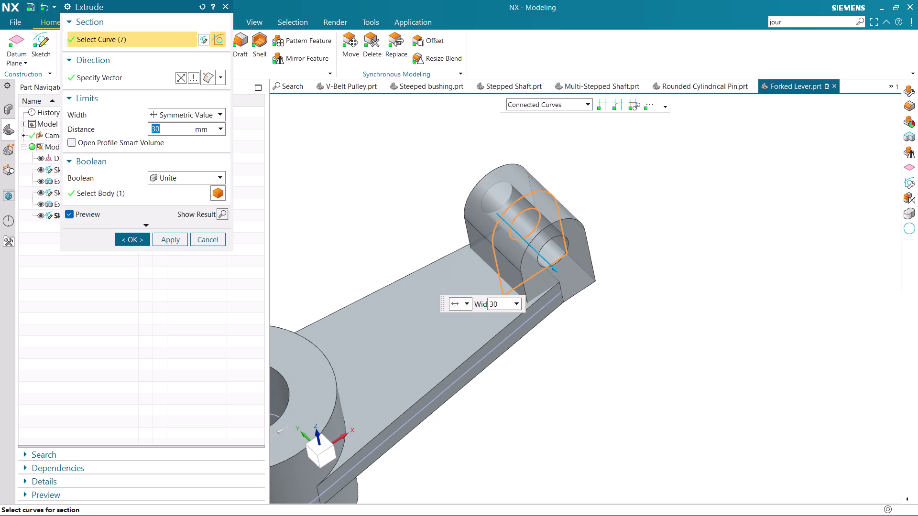
click(131, 240)
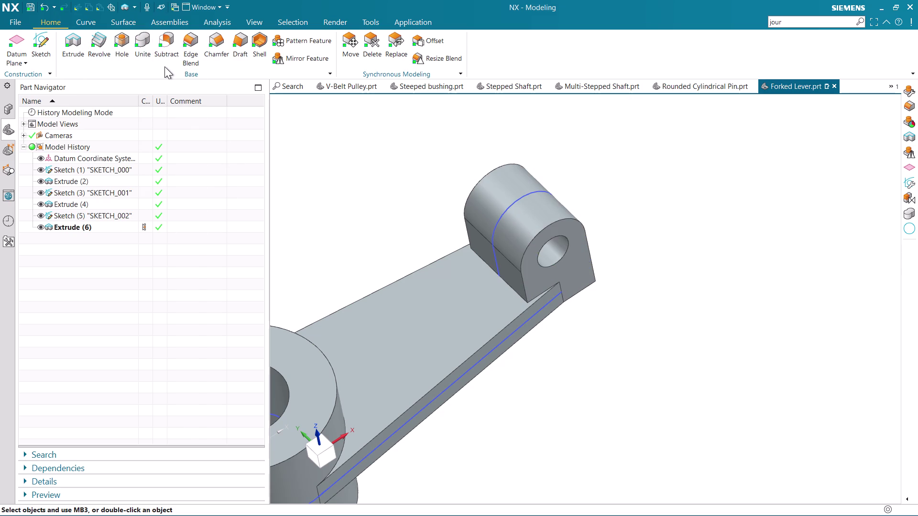
Edit Sketch (3), the tapered arm sketch, from the Part Navigator.
click(86, 215)
right_click(86, 215)
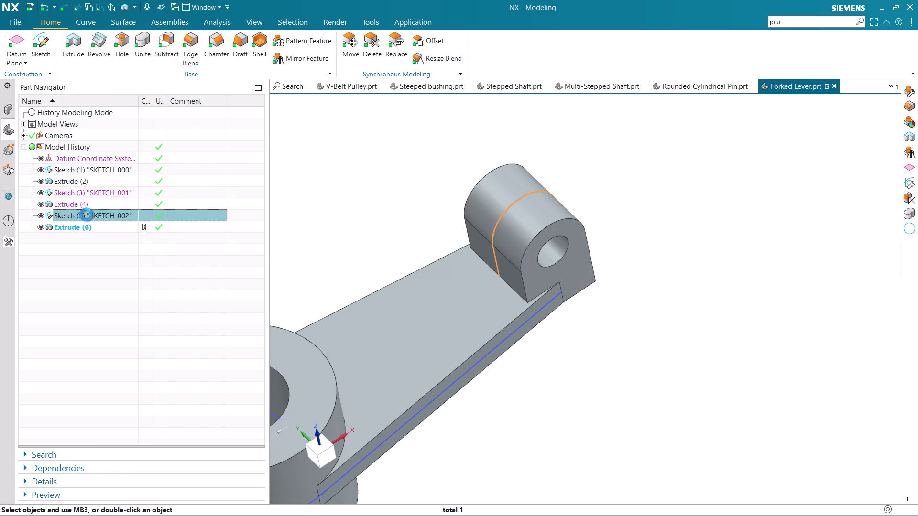
click(68, 194)
right_click(68, 193)
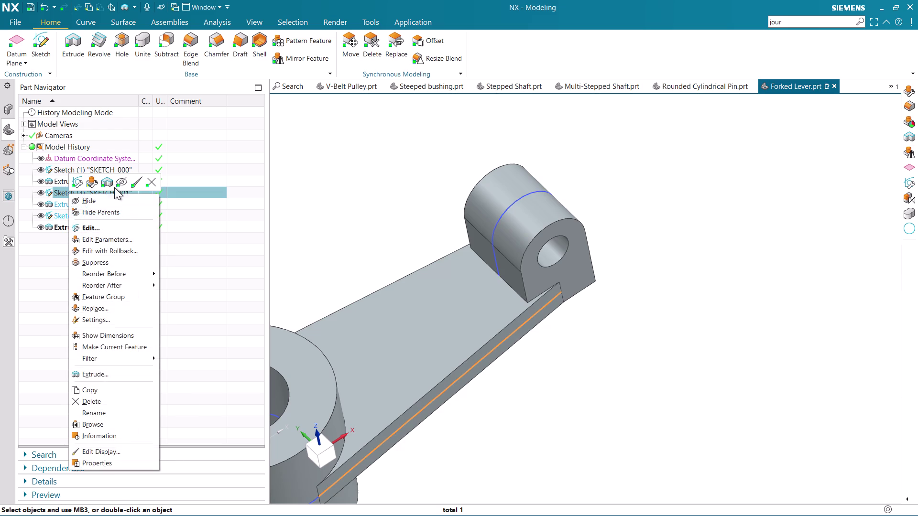
click(114, 249)
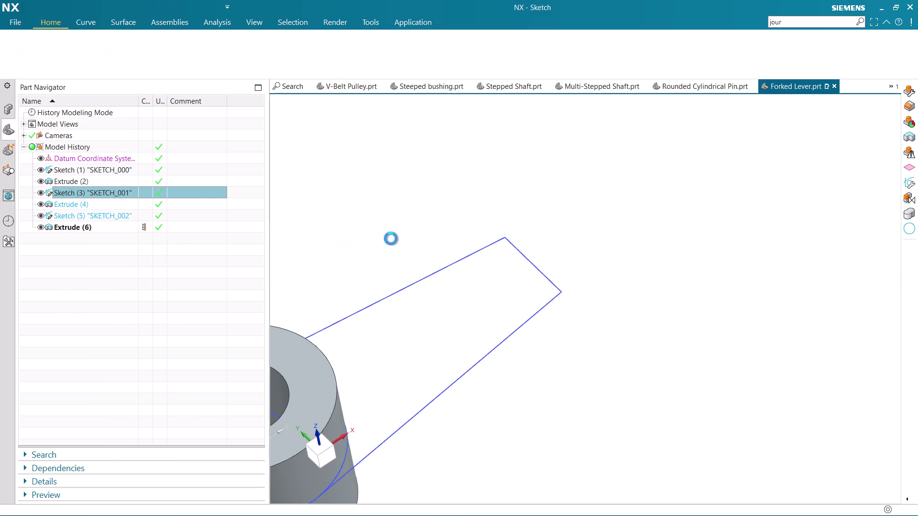
scroll(down, 3)
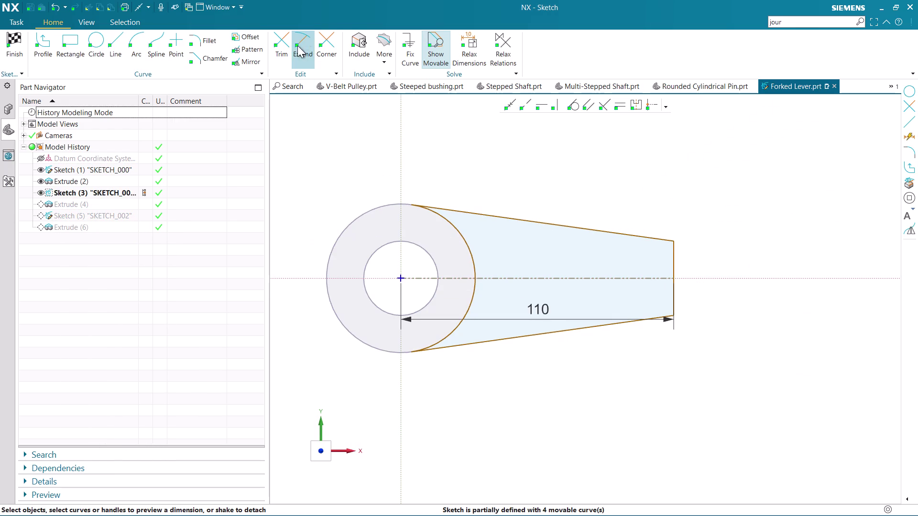
Offset the arm's right end line 6.25 mm inward and extend it to the tapered edges.
click(248, 38)
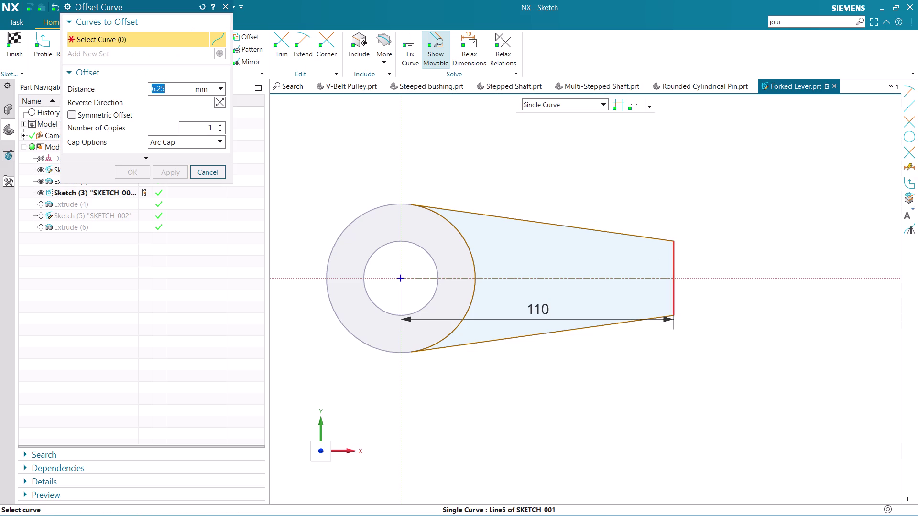
click(671, 264)
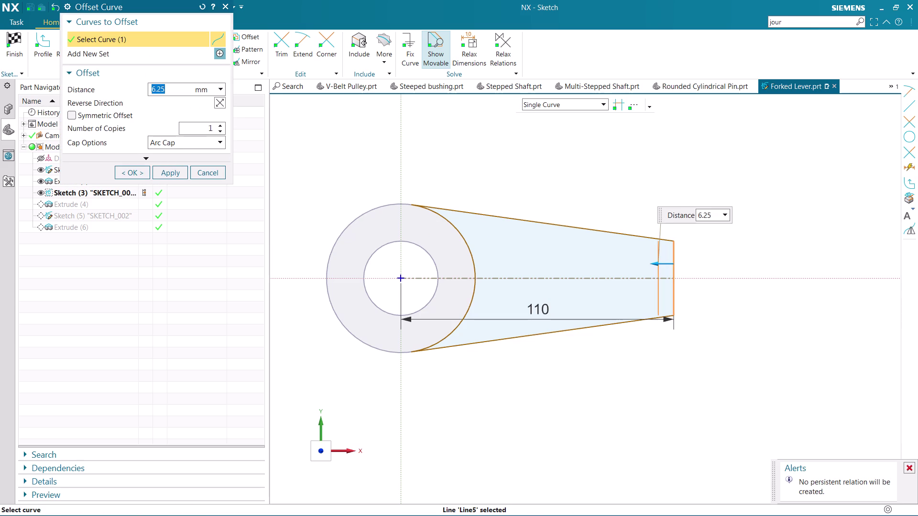
click(134, 170)
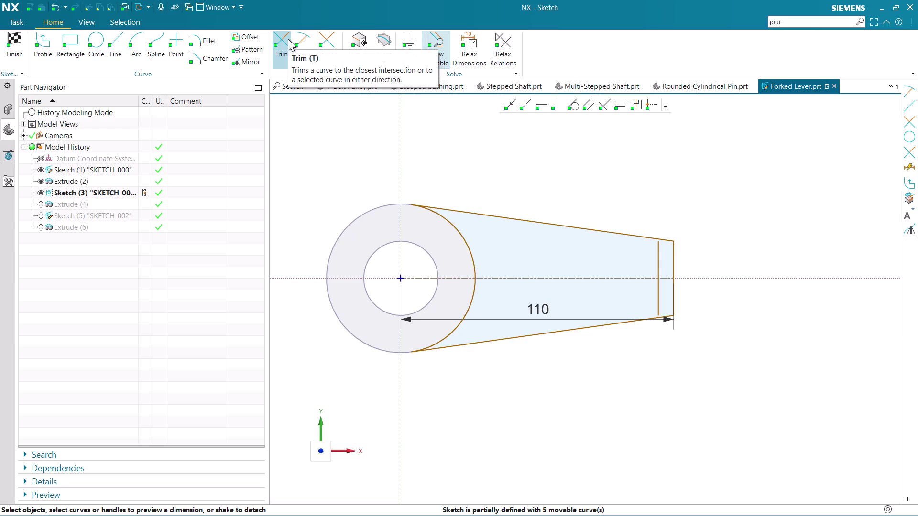
click(301, 38)
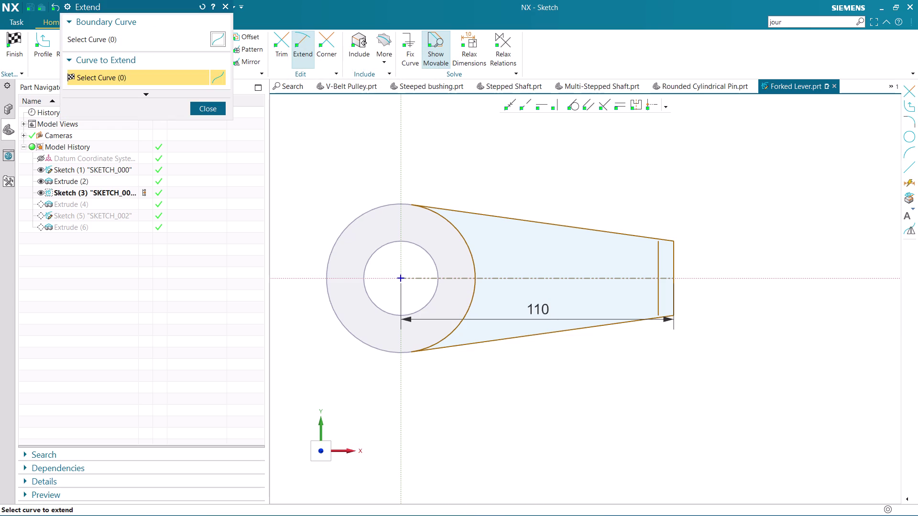
click(660, 252)
click(659, 297)
click(213, 109)
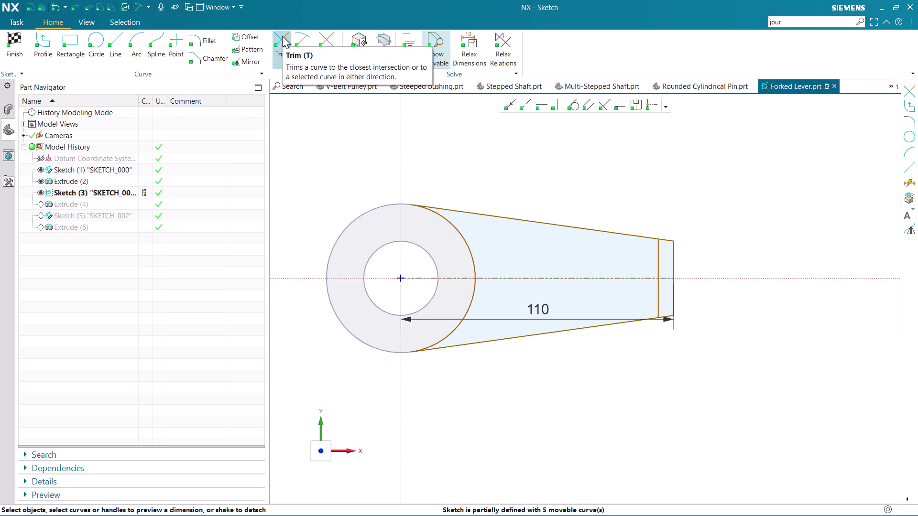
Trim the top and bottom edges and the leftover end line beyond the offset line.
click(283, 36)
click(672, 241)
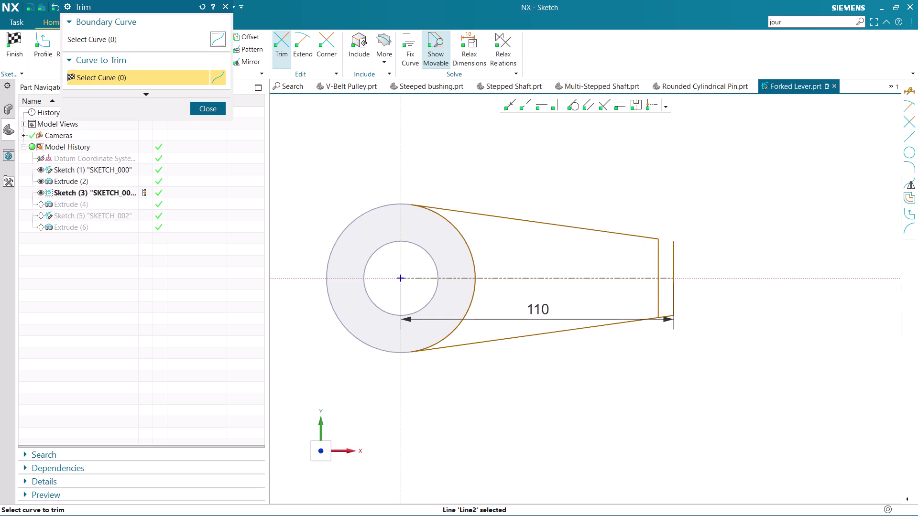
click(676, 257)
click(674, 295)
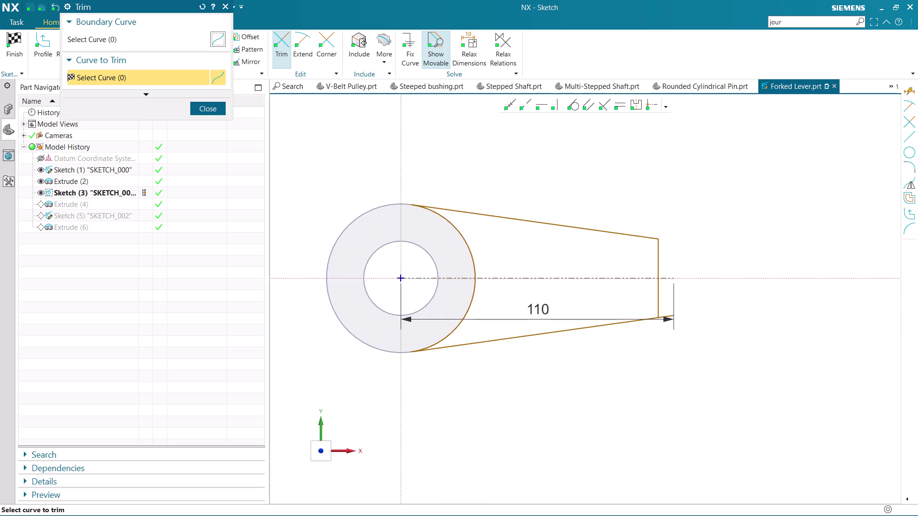
click(669, 314)
click(195, 111)
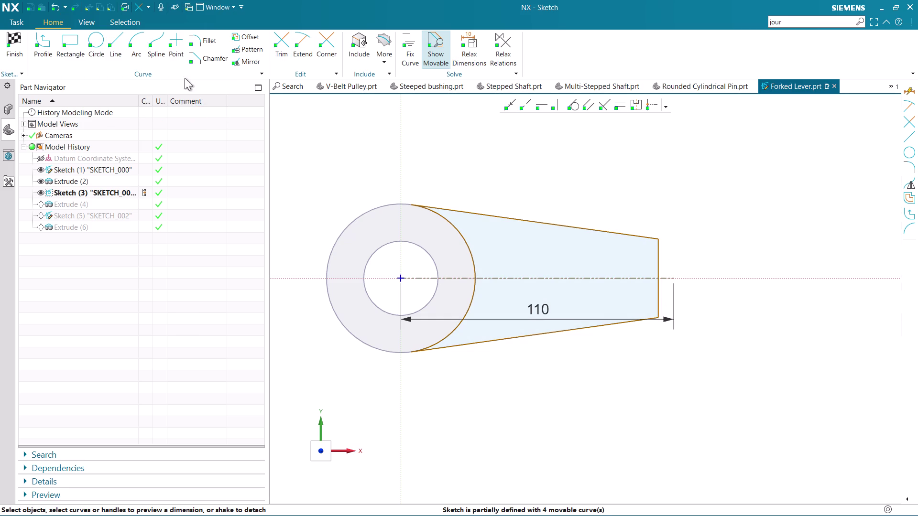
Finish the arm sketch, accept the arm extrusion's section, and skip further section review.
click(16, 43)
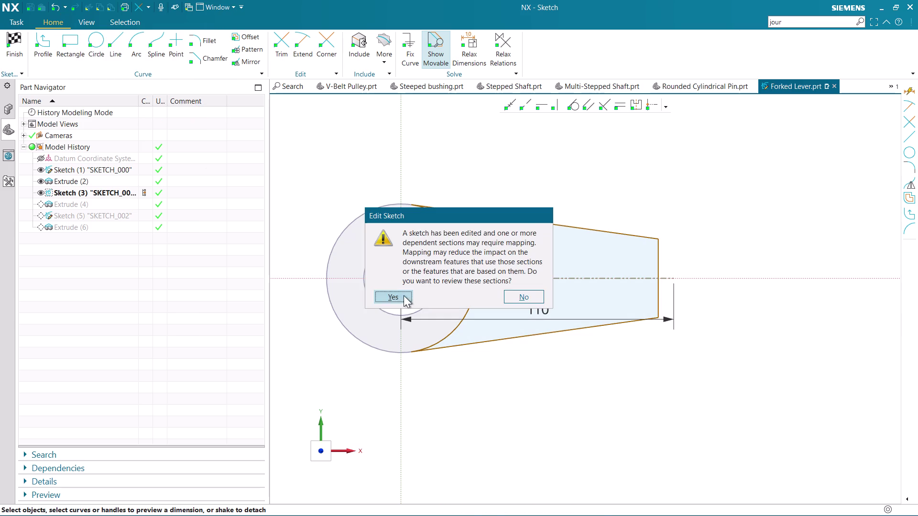
click(404, 296)
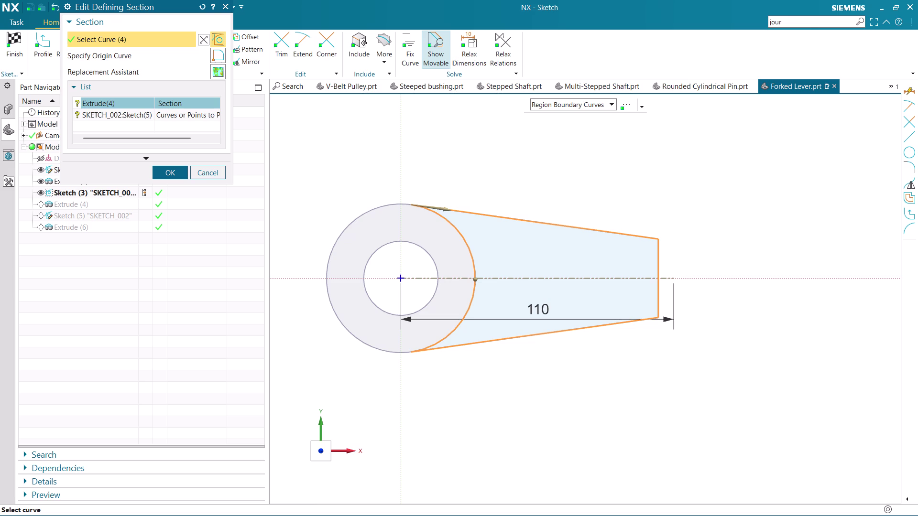
click(663, 257)
click(214, 166)
click(17, 36)
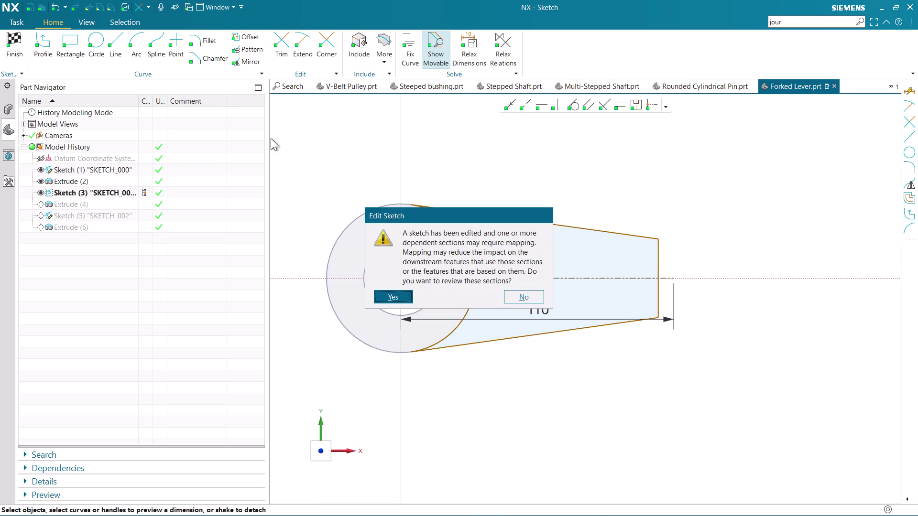
click(519, 294)
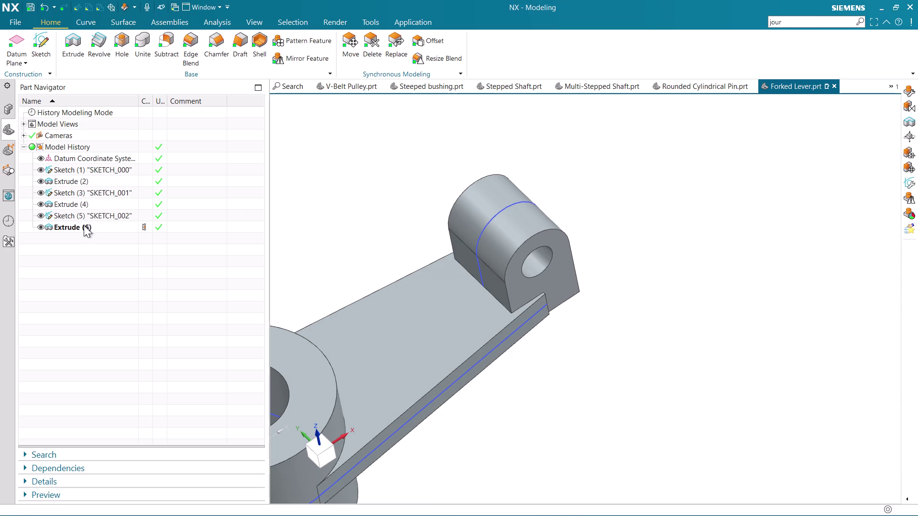
Edit Sketch (5), the fork lug sketch, accepting the not-fully-defined warning.
click(79, 208)
click(79, 213)
right_click(79, 212)
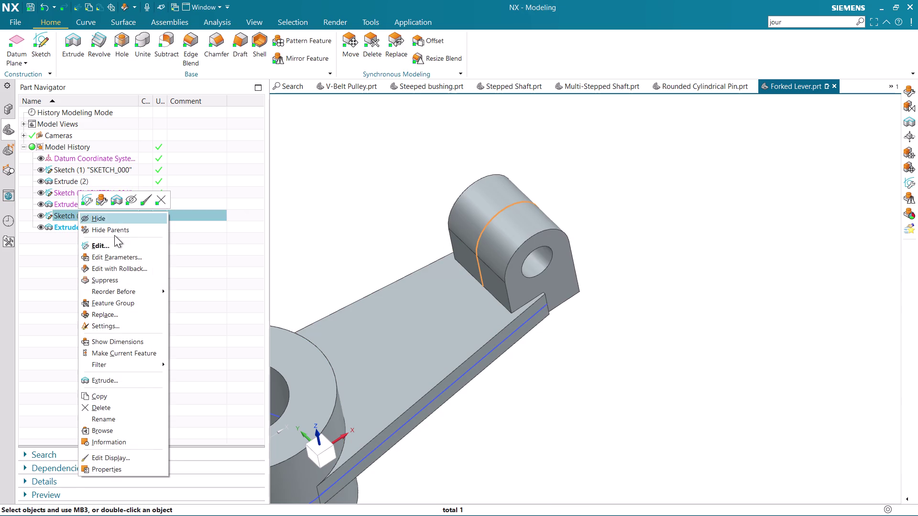
click(122, 271)
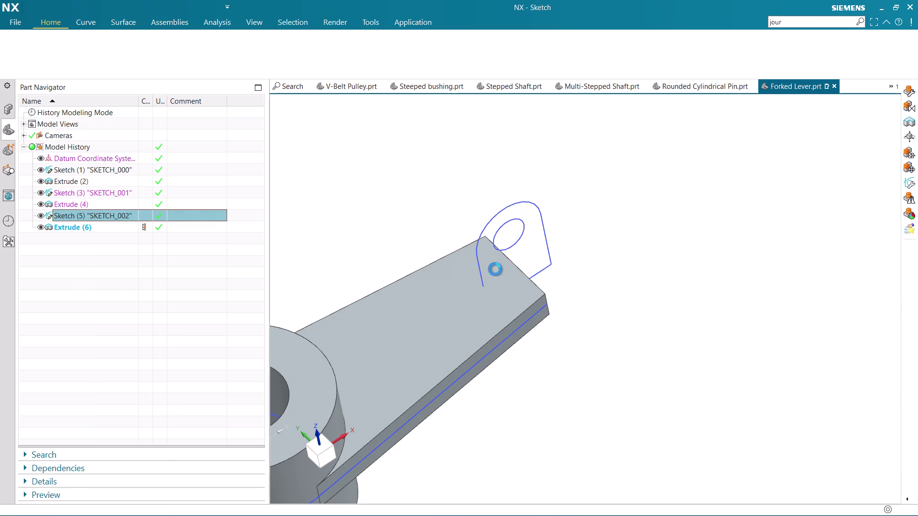
scroll(down, 3)
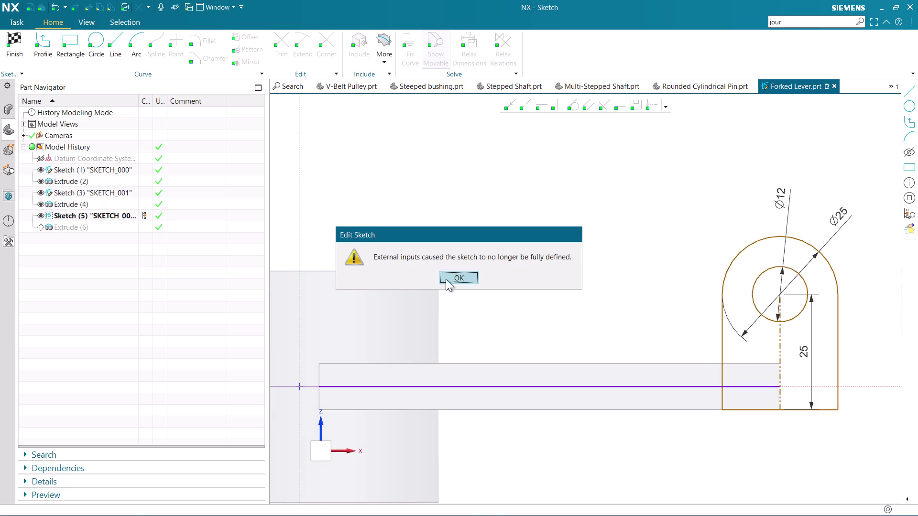
click(446, 279)
Remove the lug outline's 25 height dimensions.
click(785, 347)
right_click(785, 347)
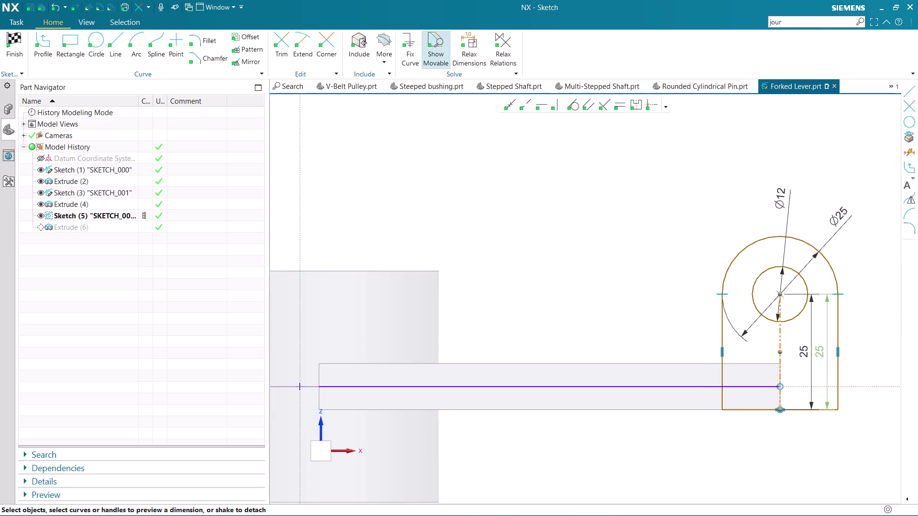
click(849, 332)
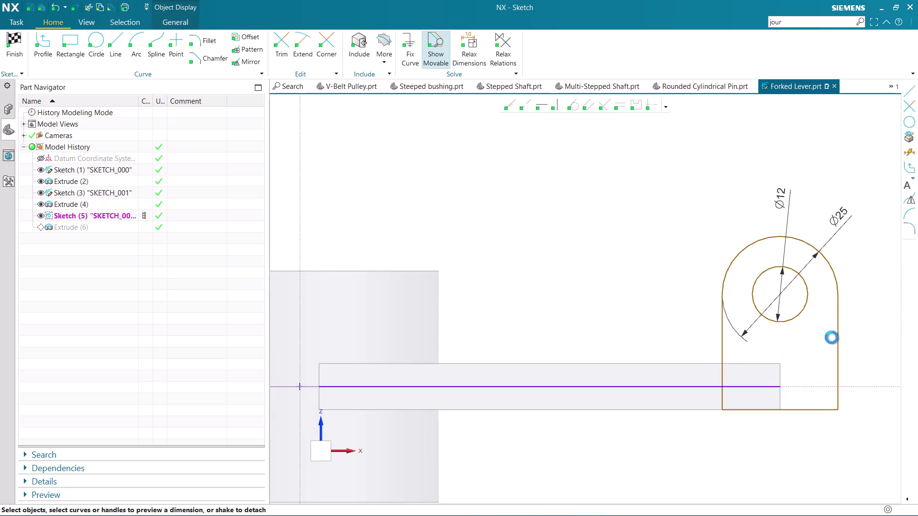
scroll(down, 3)
scroll(up, 3)
scroll(up, 3)
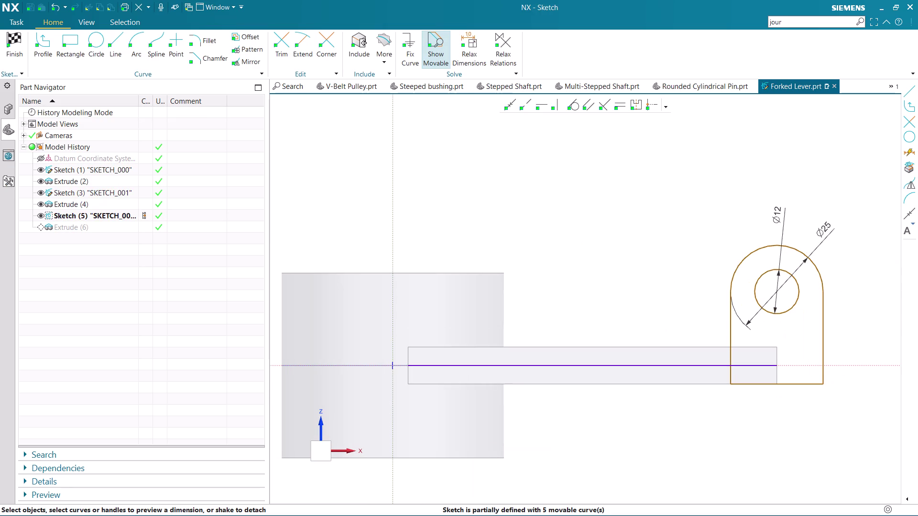
Project the arm's end edge into the lug sketch after one cancelled attempt.
click(372, 47)
click(381, 44)
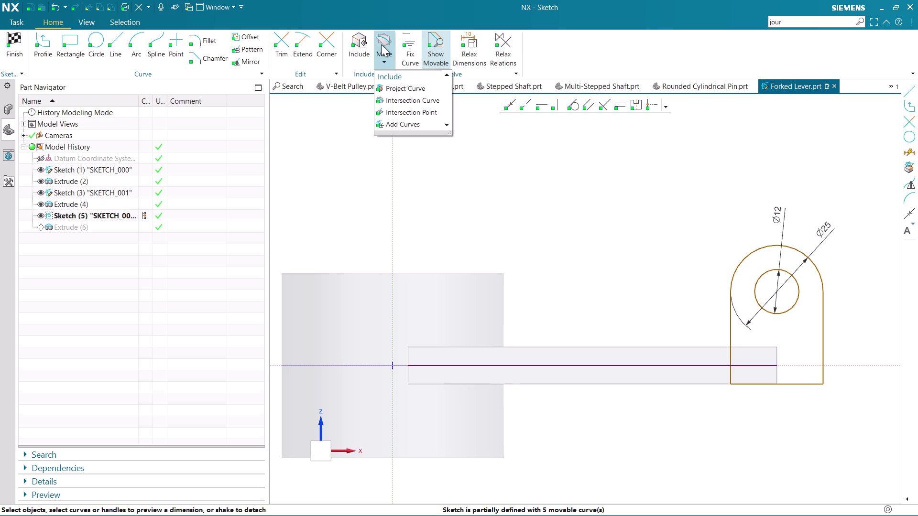
click(395, 88)
click(778, 362)
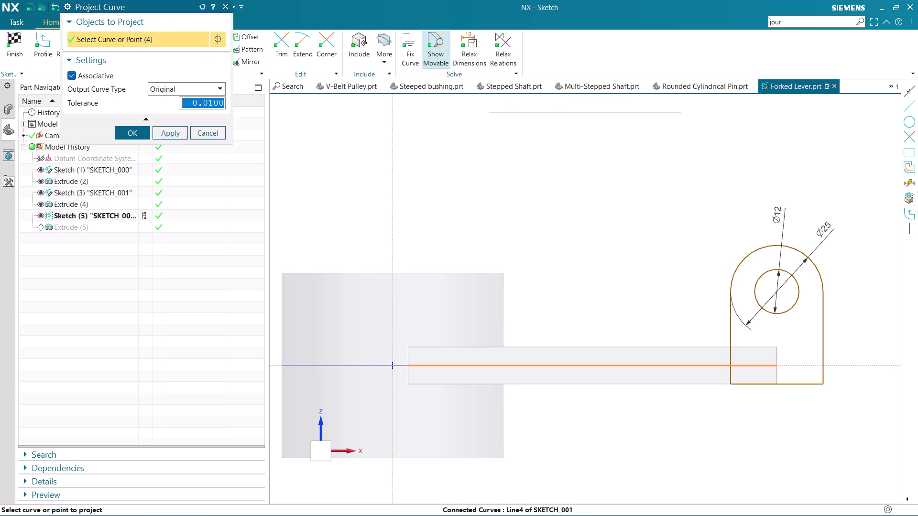
click(212, 135)
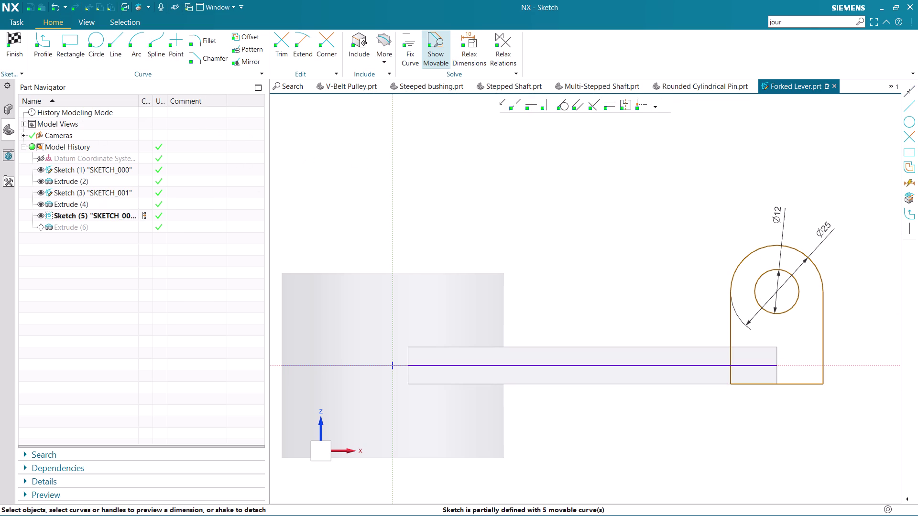
click(379, 39)
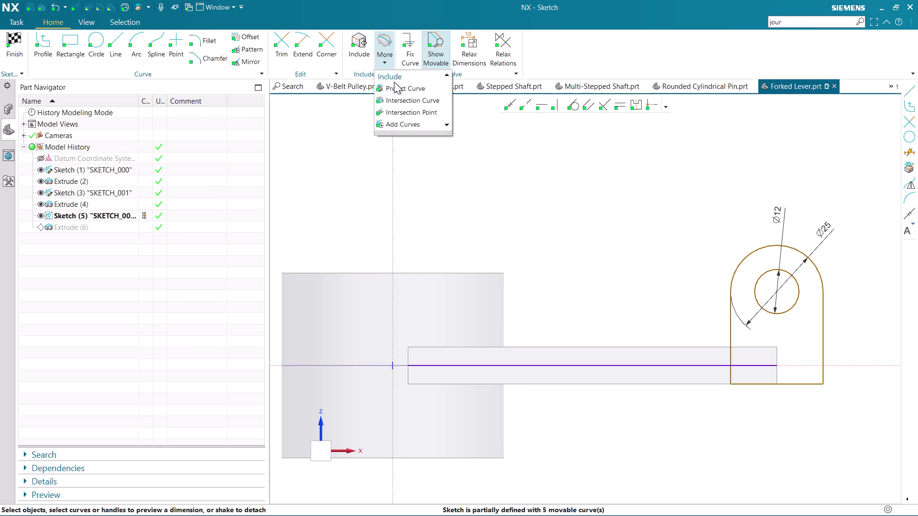
click(396, 88)
scroll(up, 3)
click(775, 364)
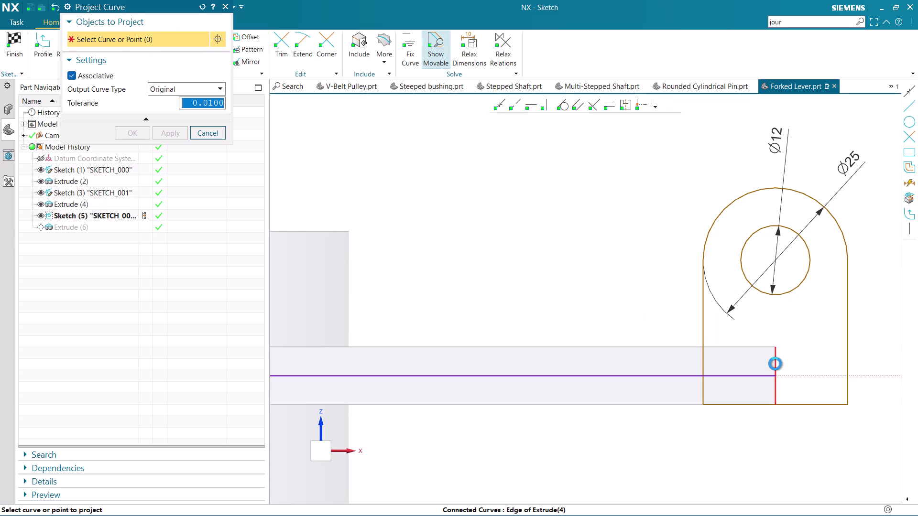
click(122, 131)
scroll(down, 3)
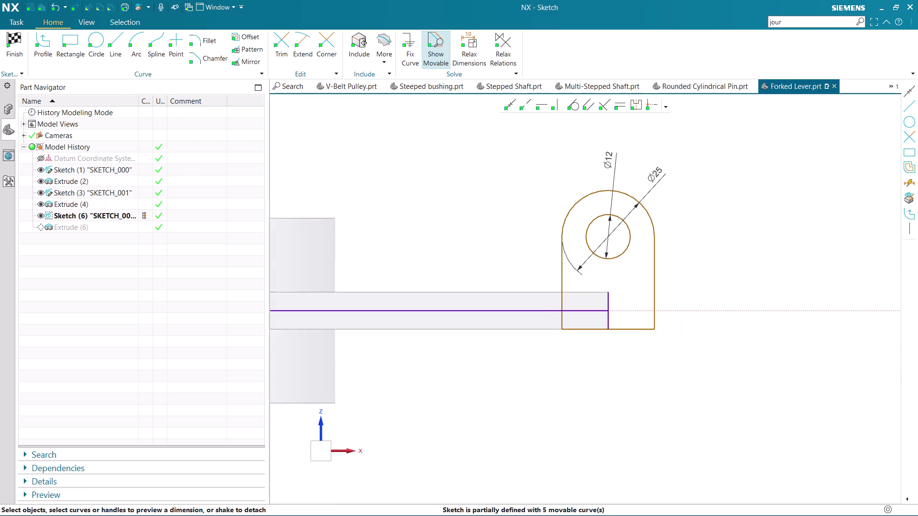
scroll(up, 3)
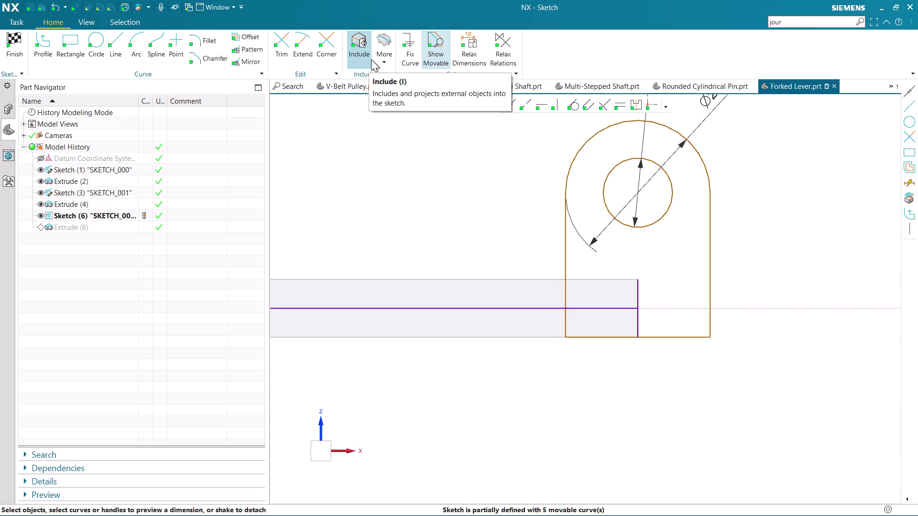
Make the lug's bottom corner coincident with the projected end edge, then finish the sketch.
click(515, 106)
scroll(up, 3)
scroll(up, 3)
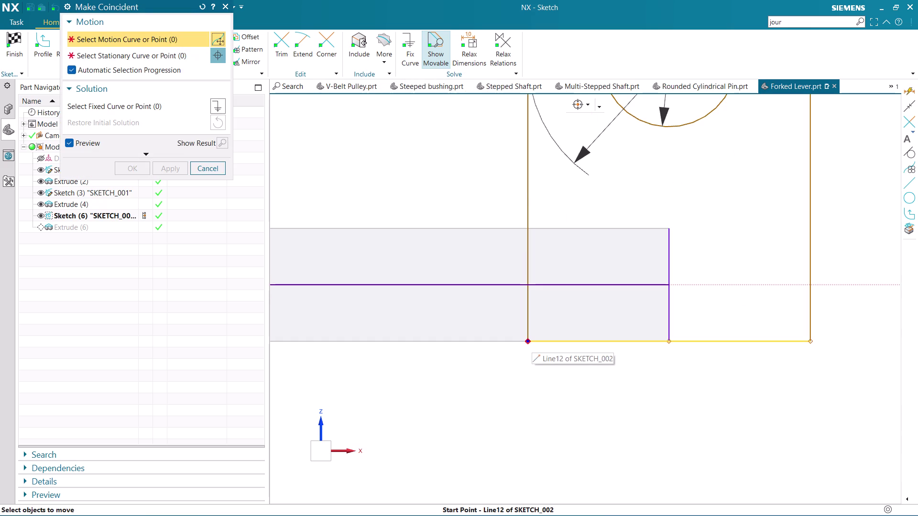
click(530, 340)
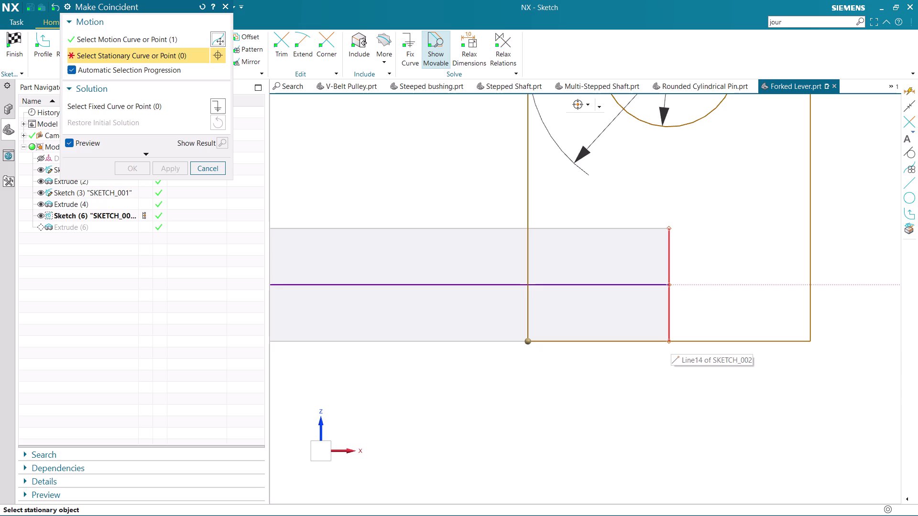
click(671, 341)
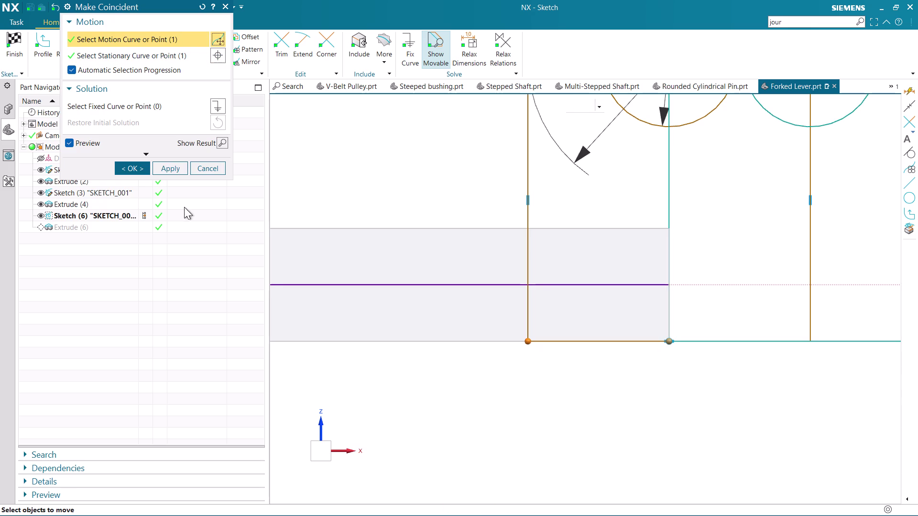
click(126, 169)
scroll(up, 3)
scroll(down, 3)
scroll(down, 3)
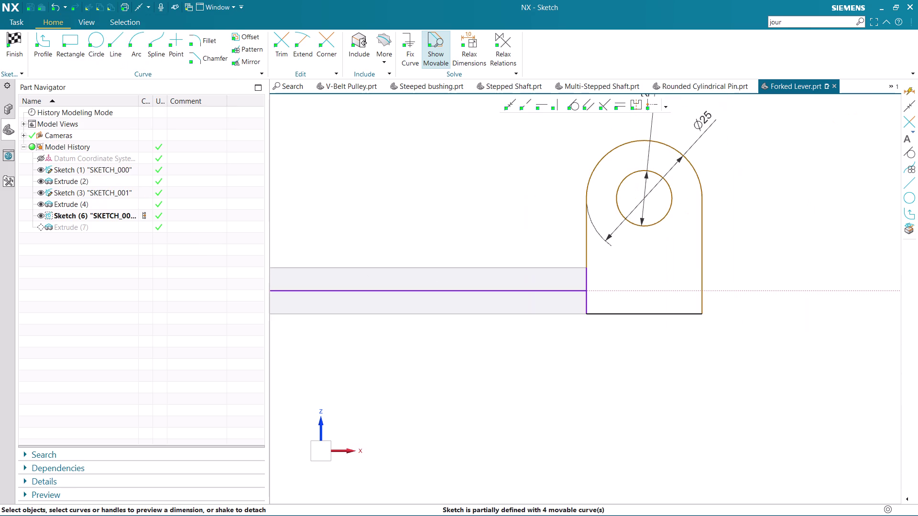
click(21, 40)
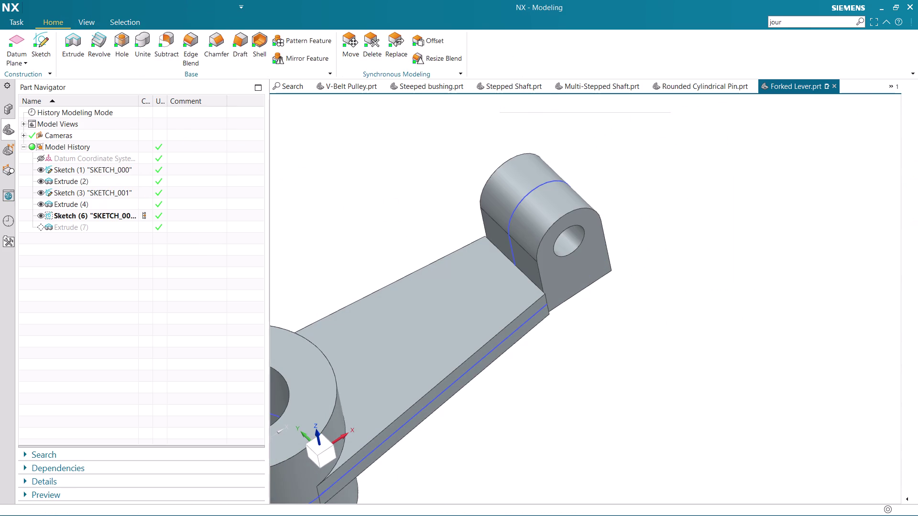
scroll(down, 3)
middle_drag(603, 341, 554, 328)
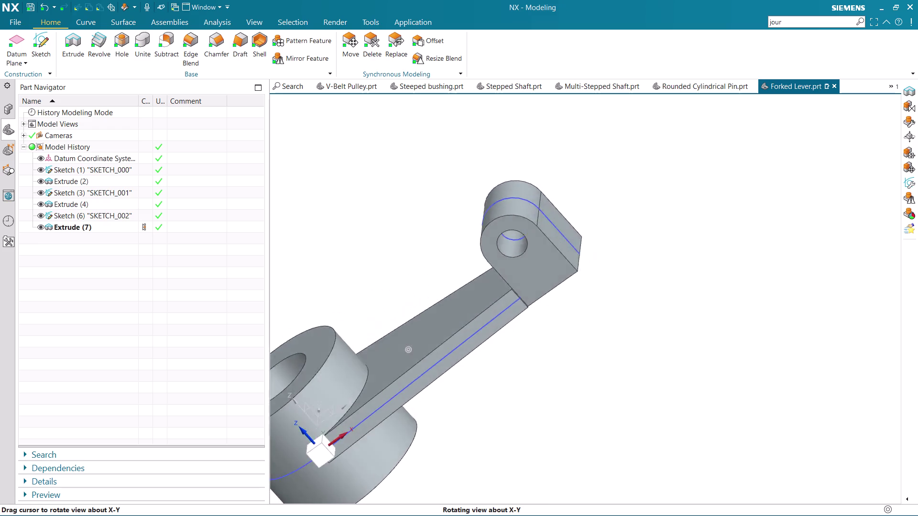
middle_drag(555, 328, 597, 351)
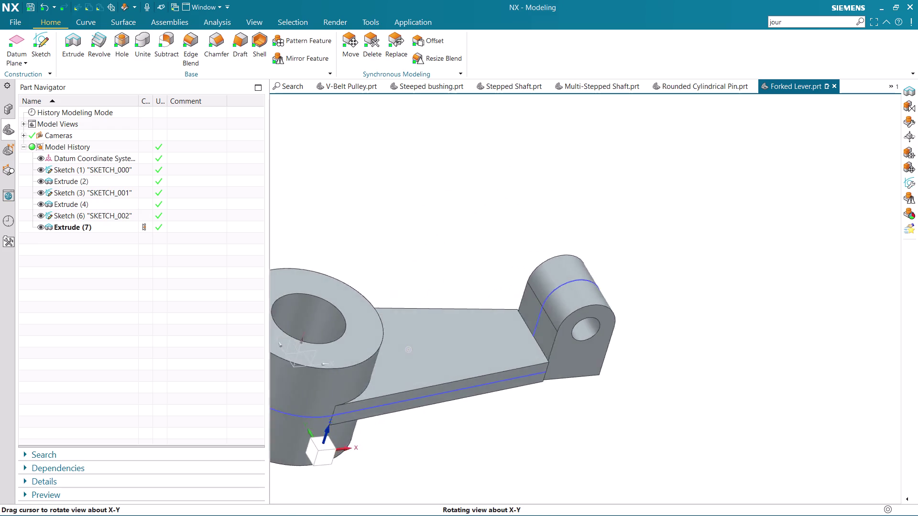
middle_drag(597, 351, 606, 367)
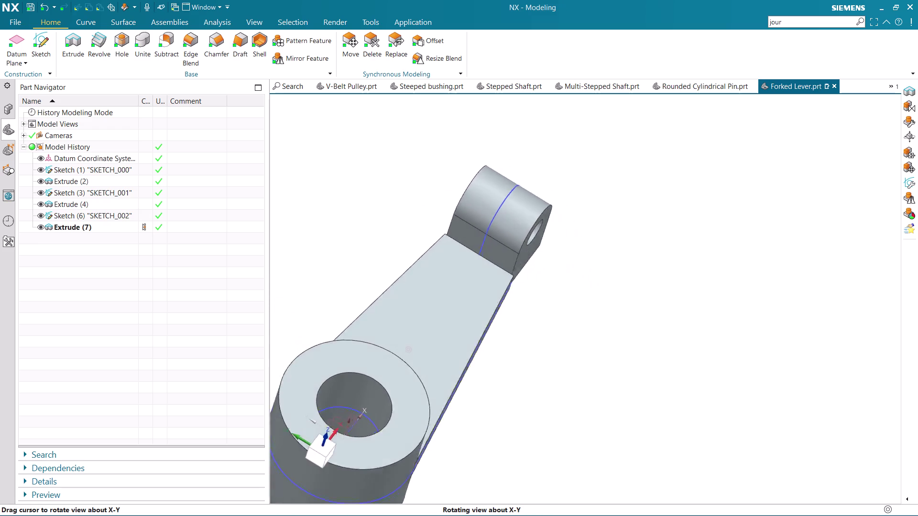
middle_drag(606, 367, 498, 347)
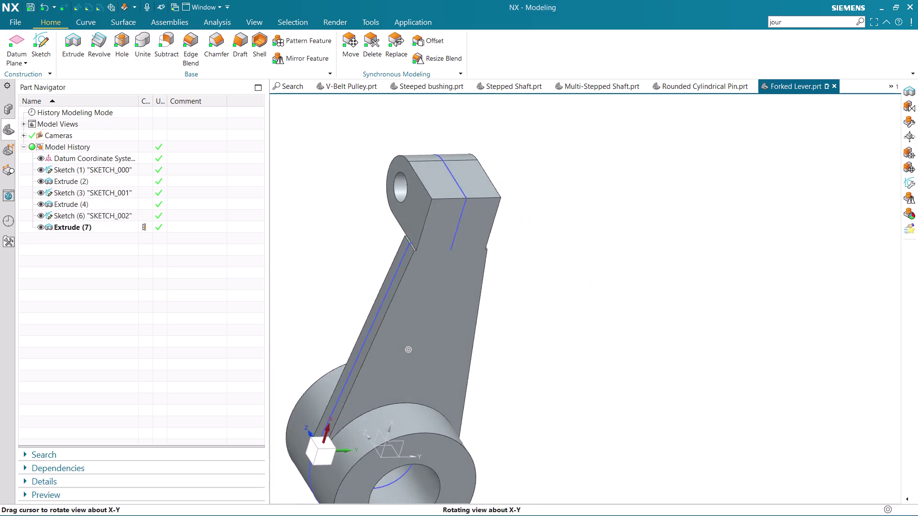
middle_drag(498, 347, 497, 340)
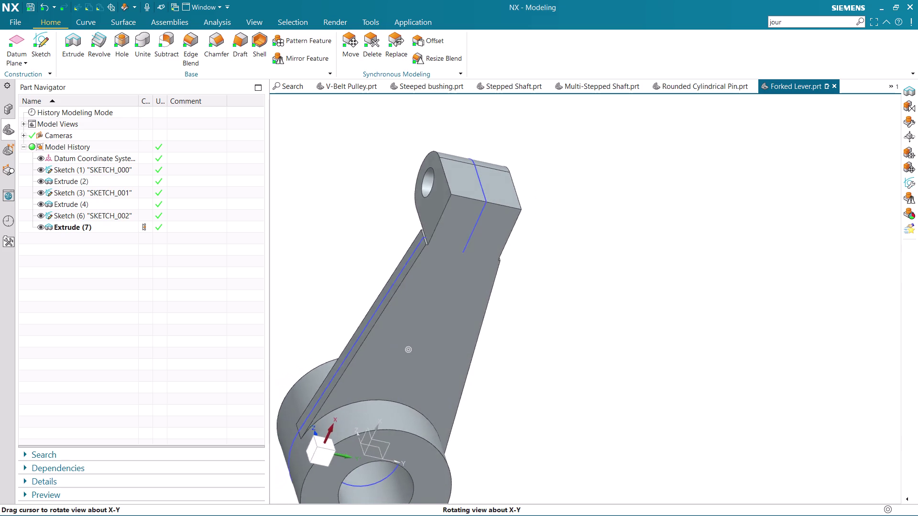
middle_drag(497, 339, 416, 363)
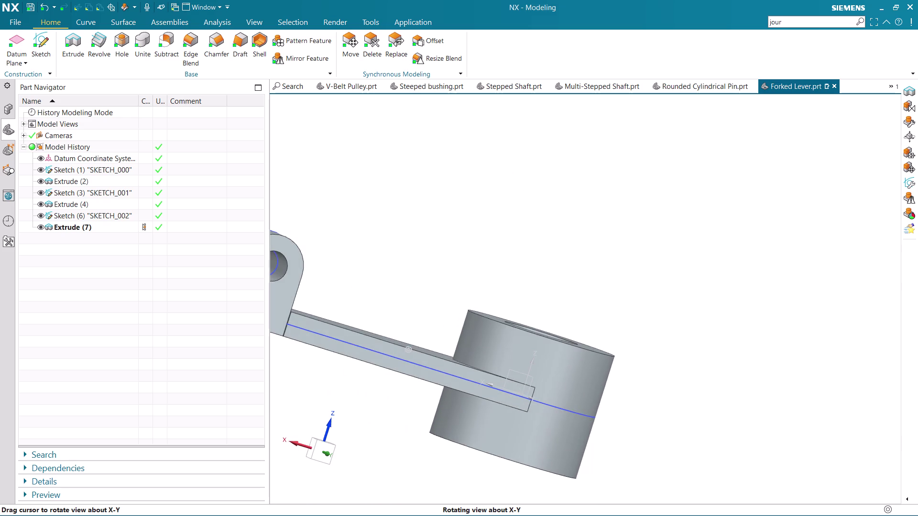
middle_drag(416, 363, 485, 363)
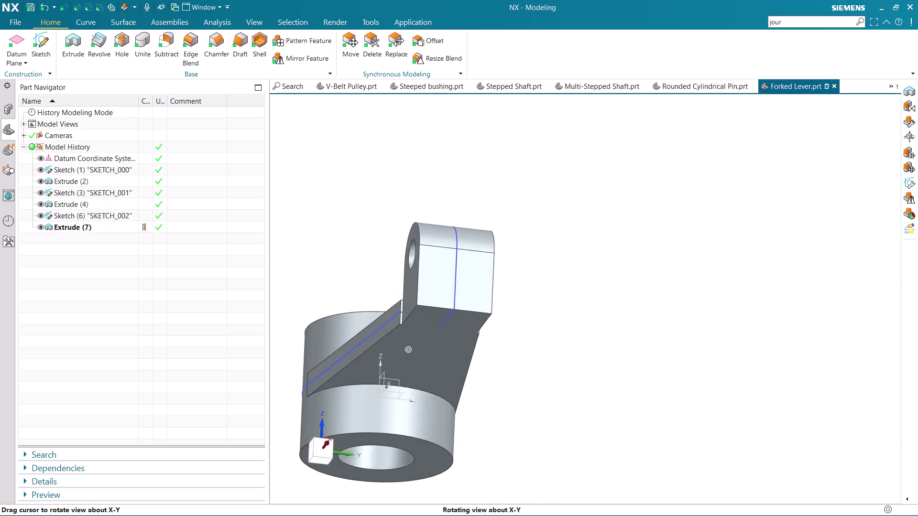
middle_drag(485, 363, 486, 370)
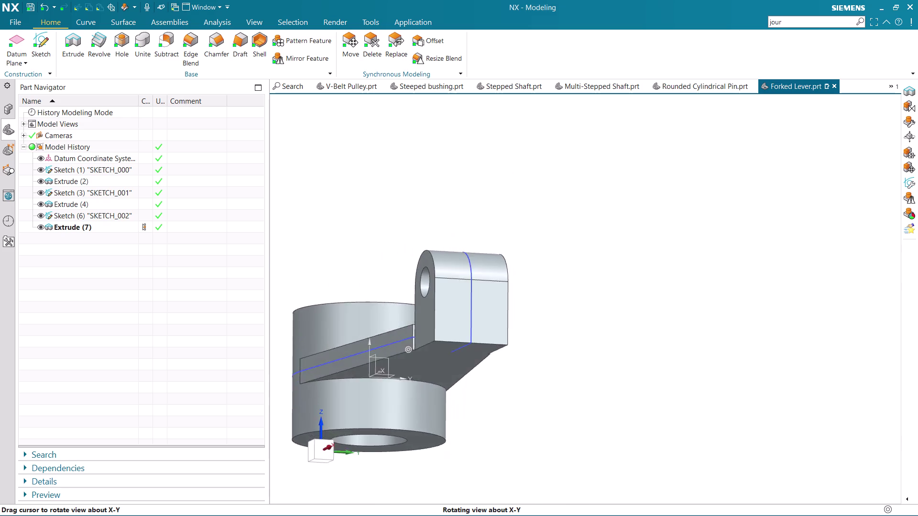
middle_drag(486, 371, 511, 412)
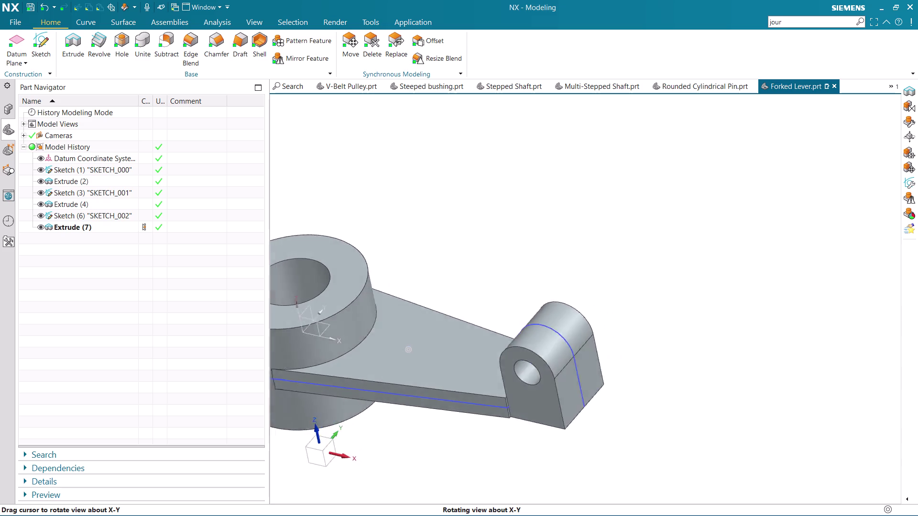
middle_drag(511, 413, 556, 391)
scroll(down, 3)
middle_drag(612, 380, 530, 407)
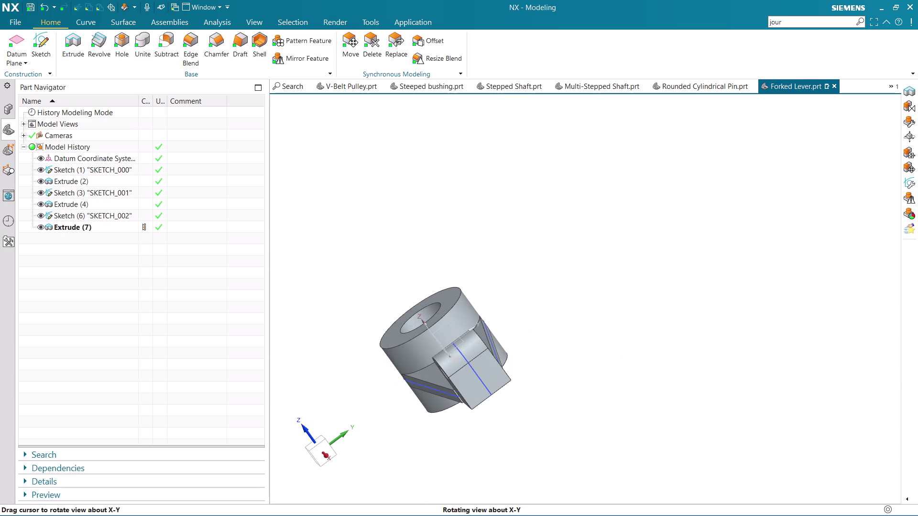
middle_drag(531, 407, 531, 404)
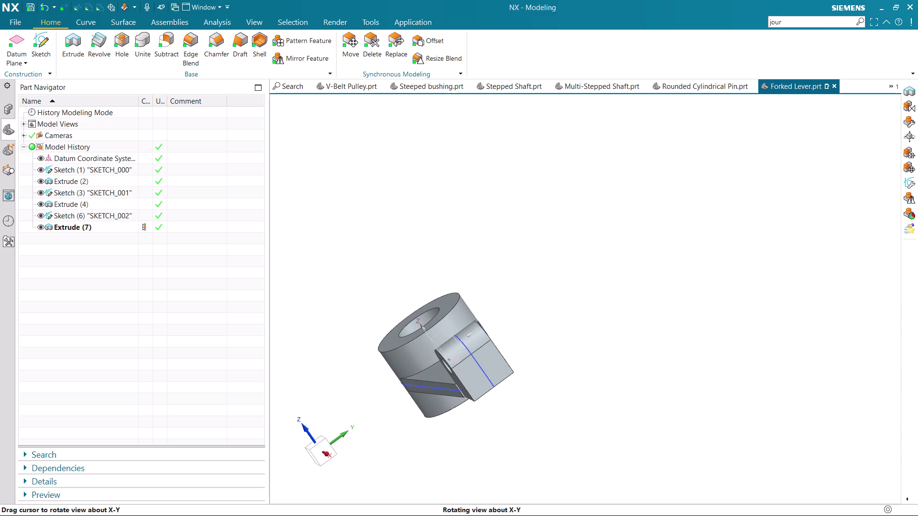
middle_drag(531, 404, 530, 401)
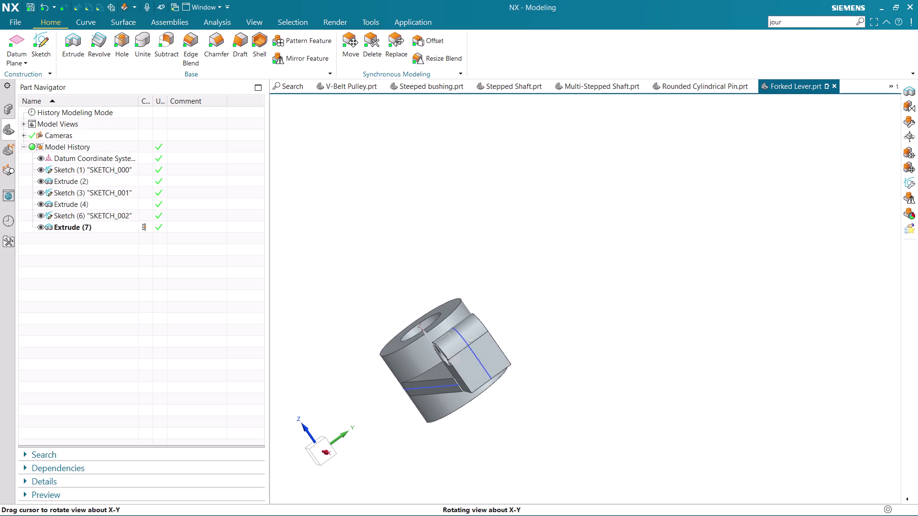
middle_drag(531, 401, 537, 398)
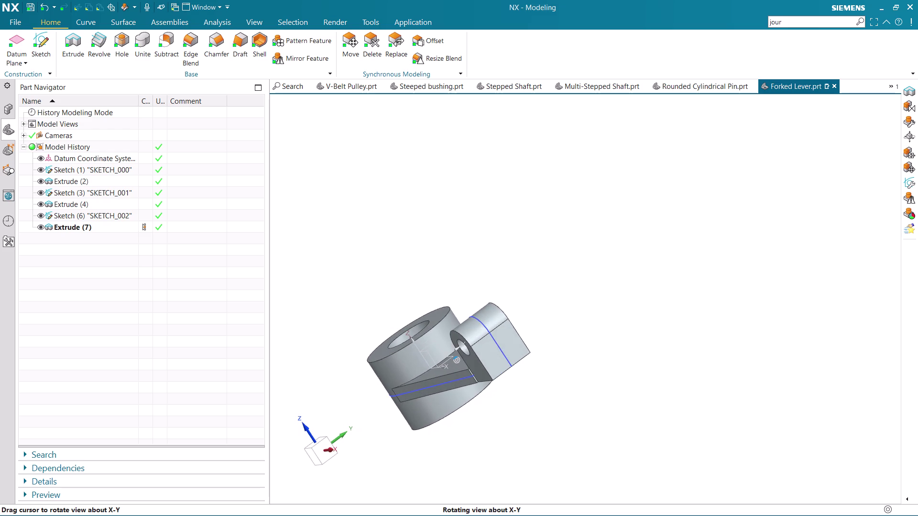
middle_drag(537, 398, 594, 400)
scroll(up, 3)
scroll(up, 3)
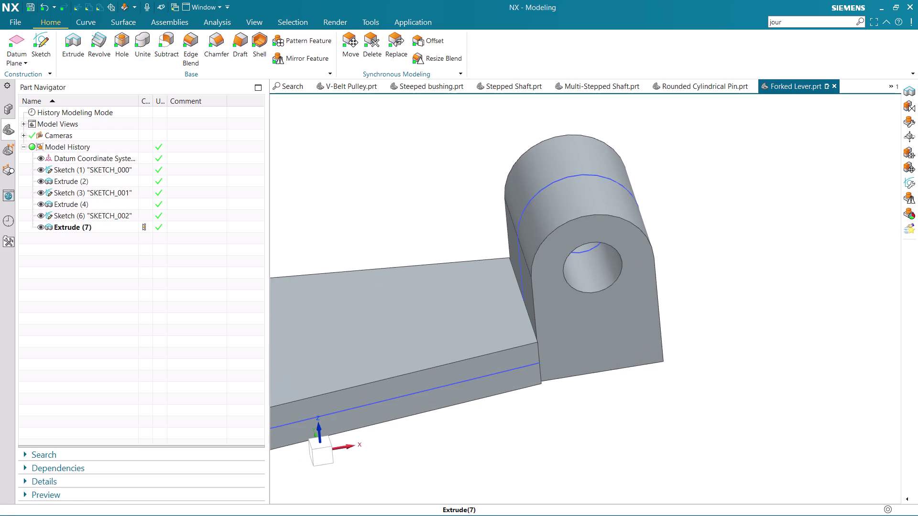
scroll(up, 3)
scroll(up, 3)
middle_drag(562, 371, 548, 373)
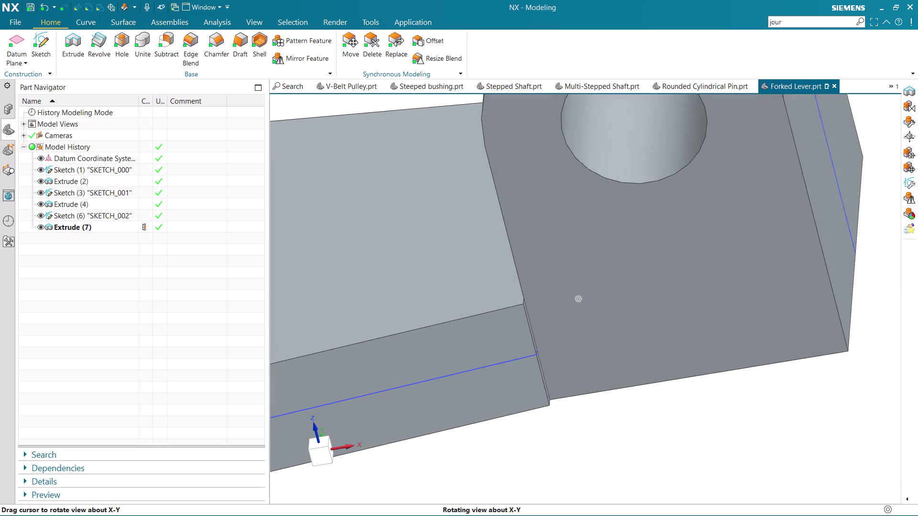
middle_drag(548, 373, 542, 364)
middle_click(541, 364)
scroll(down, 3)
scroll(down, 3)
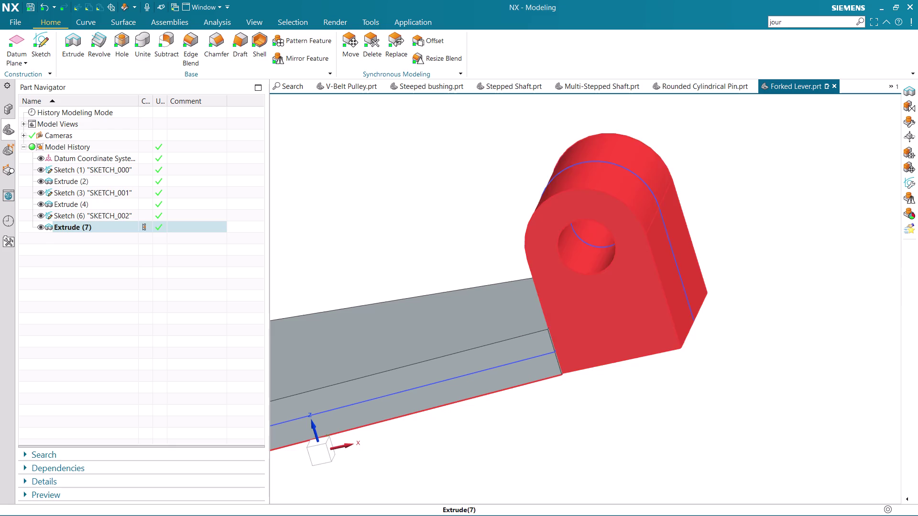
Edit Extrude (7) with rollback and drag its symmetric width from 38 to 32 mm.
click(84, 227)
right_click(84, 228)
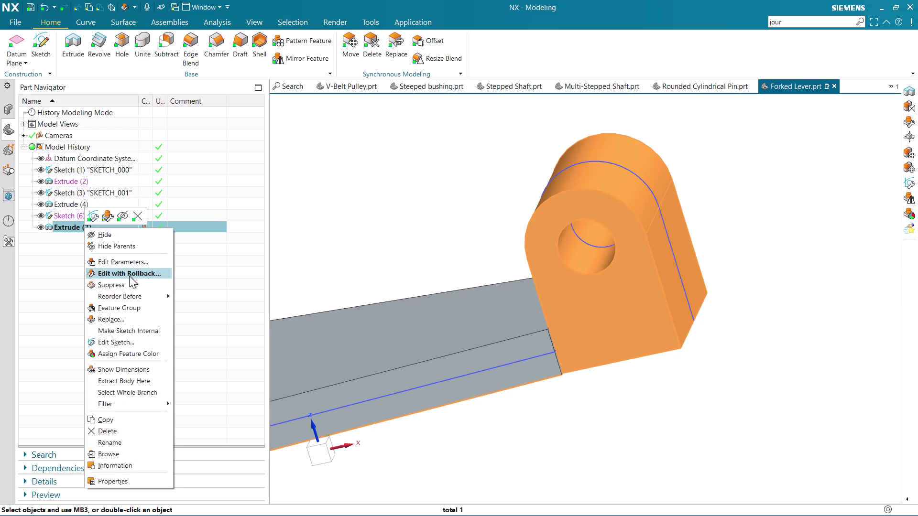
click(127, 275)
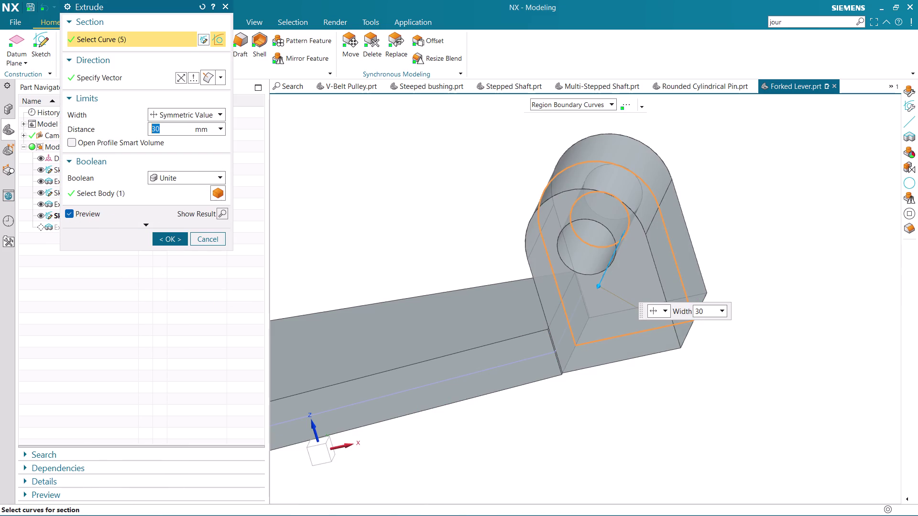
middle_drag(596, 391, 647, 393)
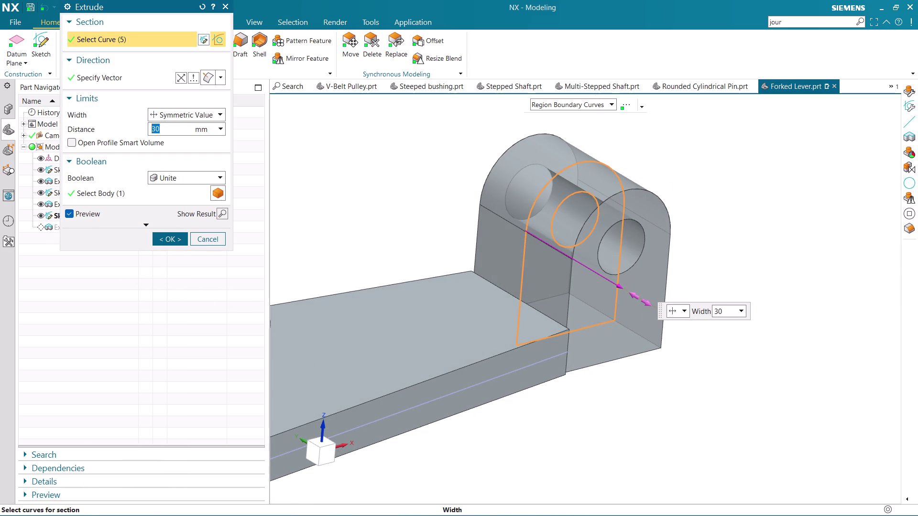
drag(623, 291, 631, 288)
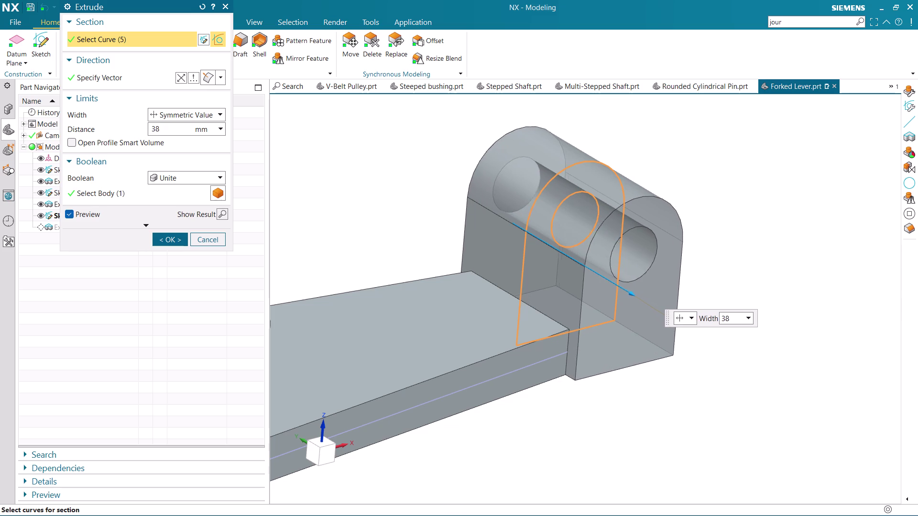
drag(631, 288, 628, 287)
Orbit around the lug to check the 32 mm width, then confirm the edit.
middle_drag(622, 391, 600, 385)
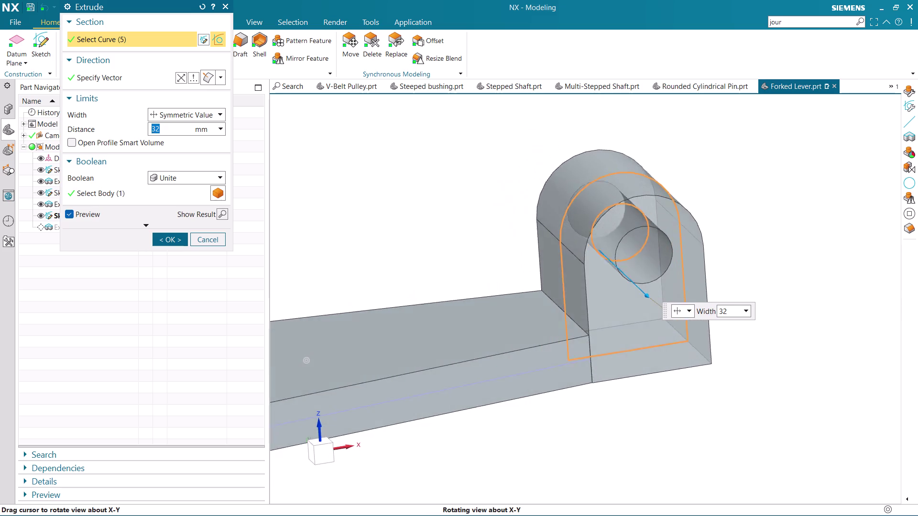
middle_drag(600, 385, 595, 383)
scroll(up, 3)
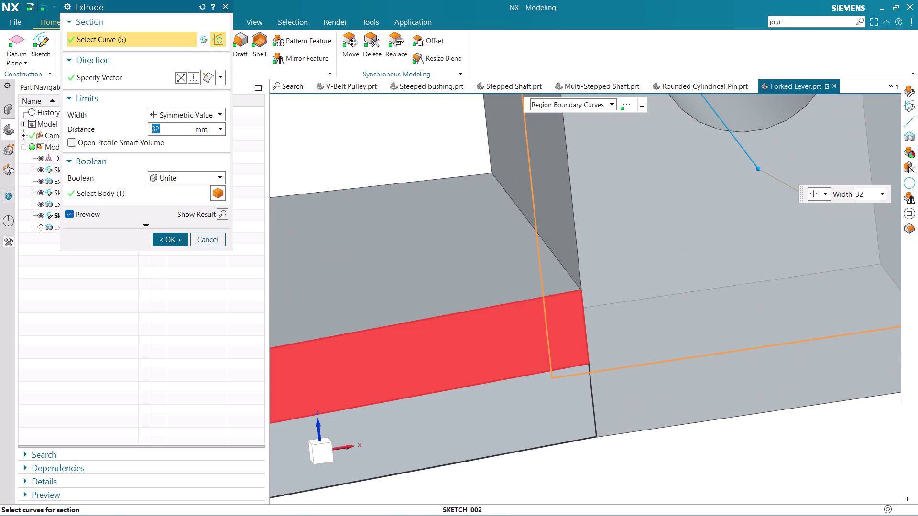
scroll(down, 3)
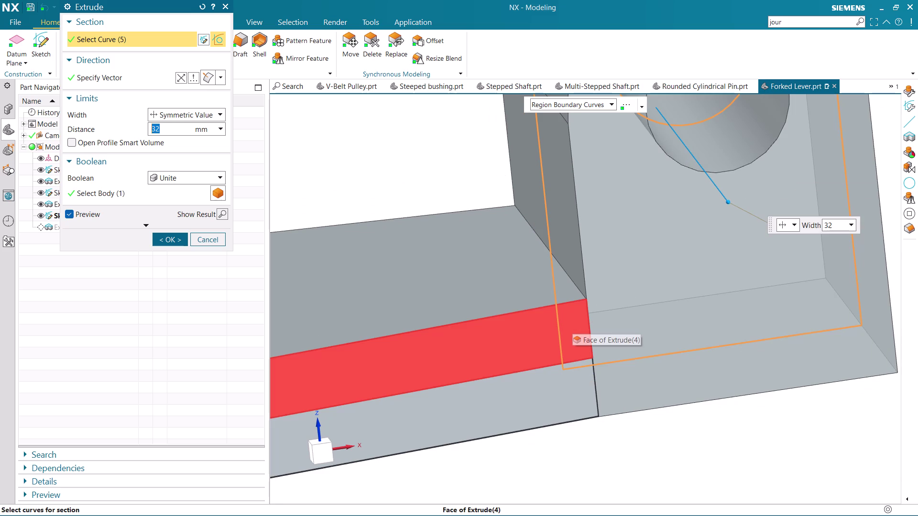
scroll(down, 3)
middle_drag(479, 247, 504, 281)
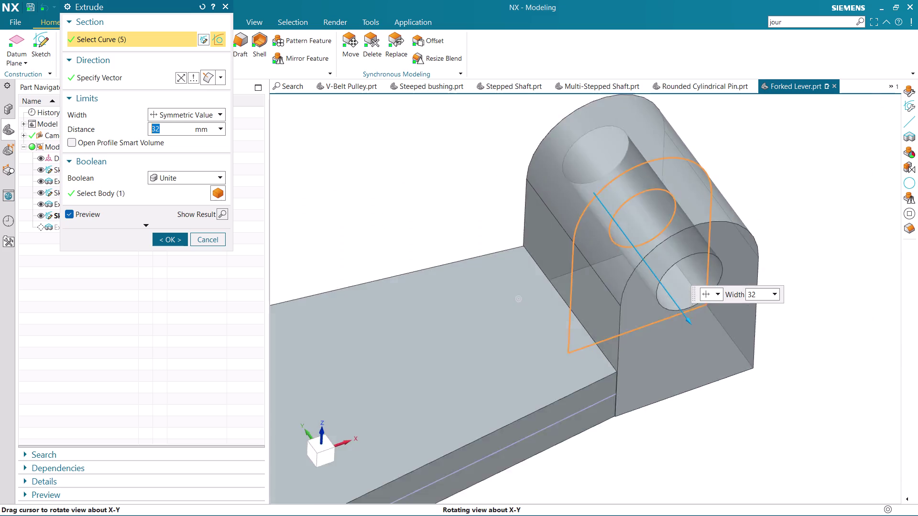
middle_drag(504, 281, 516, 308)
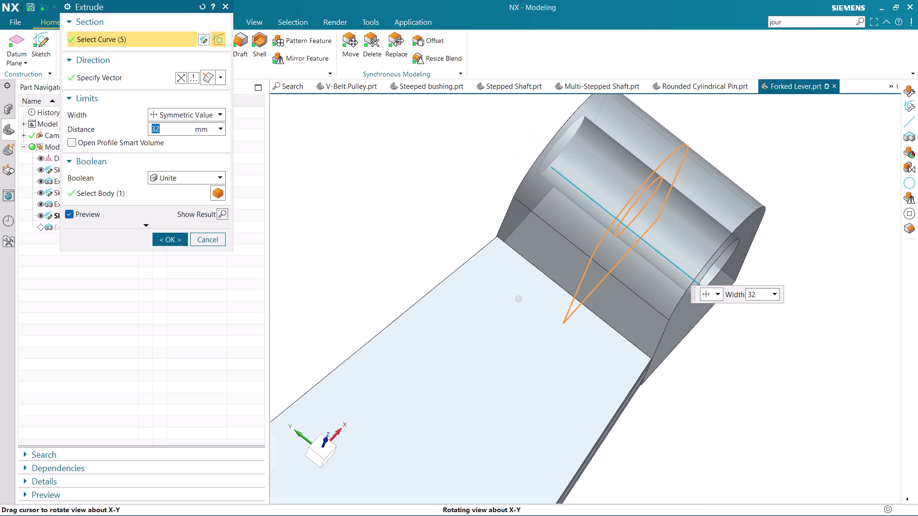
middle_drag(516, 308, 511, 308)
scroll(down, 3)
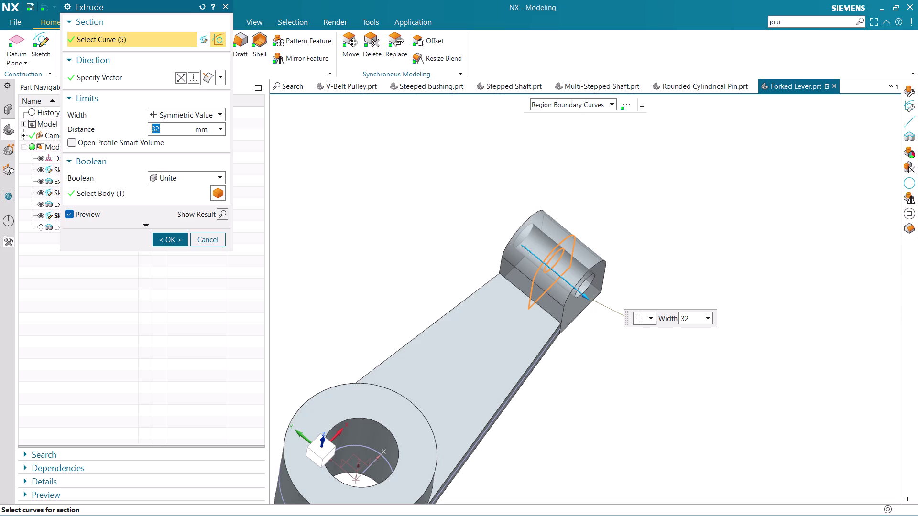
click(205, 237)
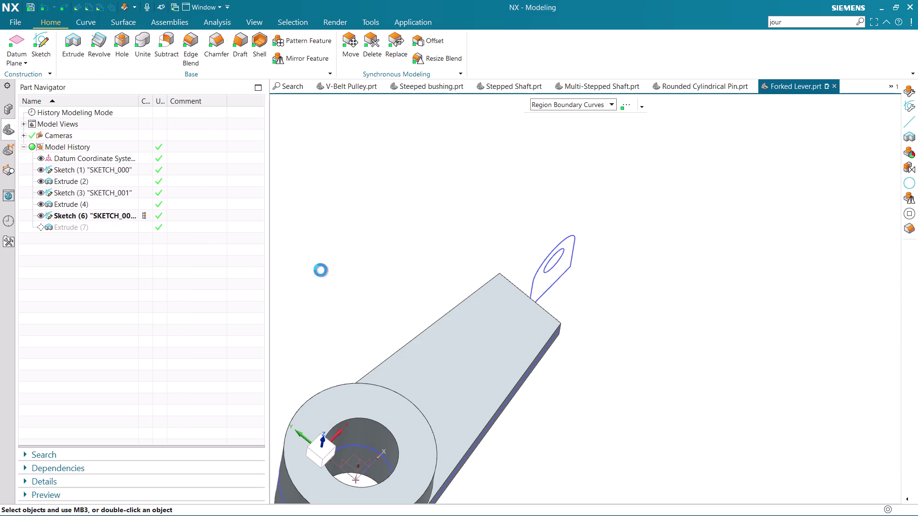
click(86, 189)
right_click(82, 186)
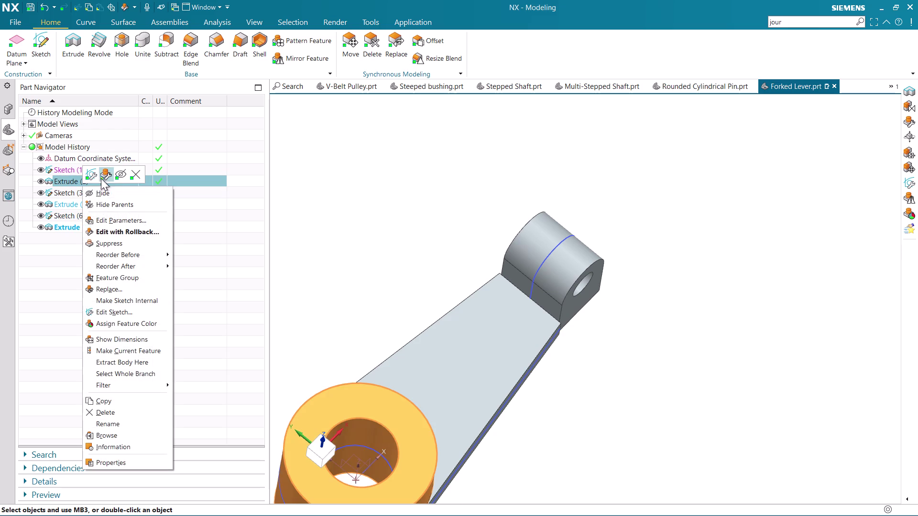
click(125, 233)
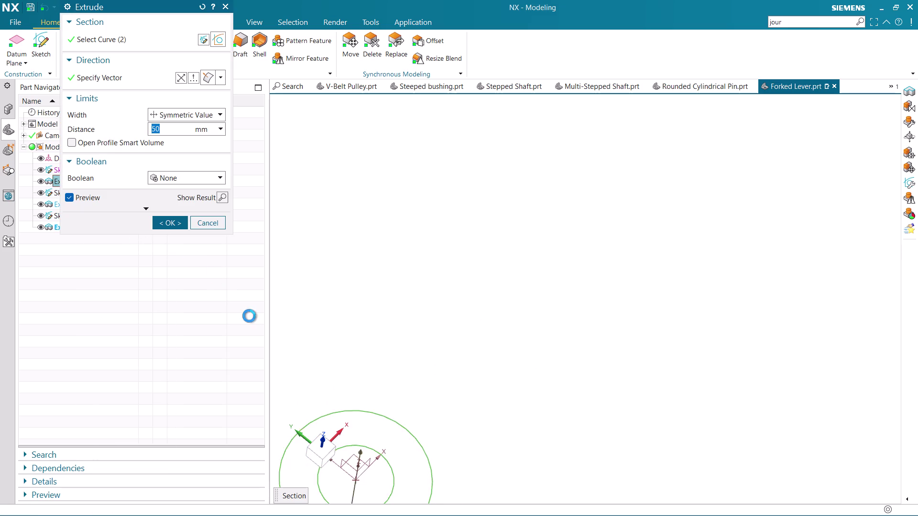
scroll(down, 3)
scroll(down, 3)
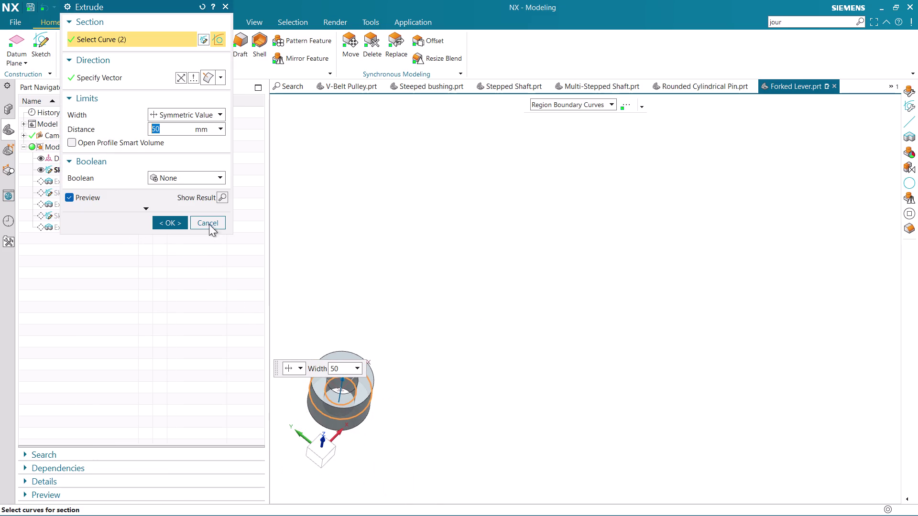
click(204, 219)
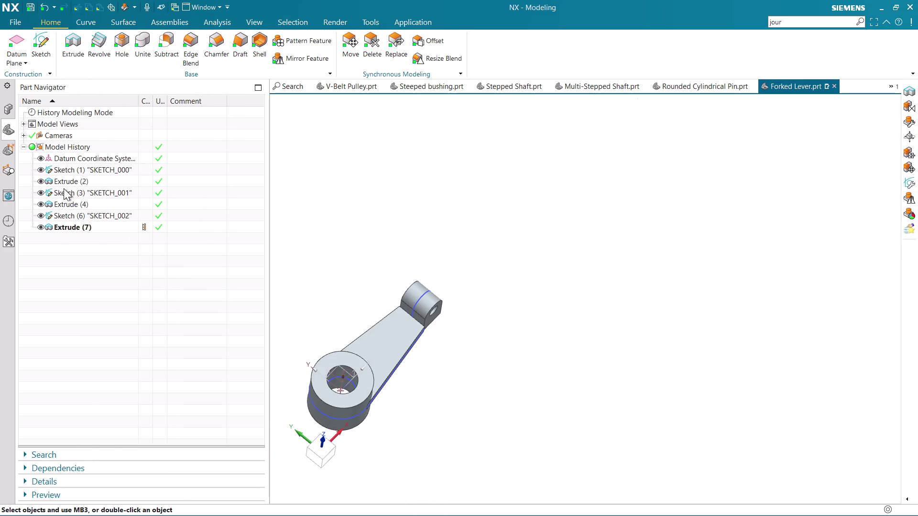
click(64, 192)
Reopen the arm sketch and draw a vertical line across the hub end.
right_click(64, 191)
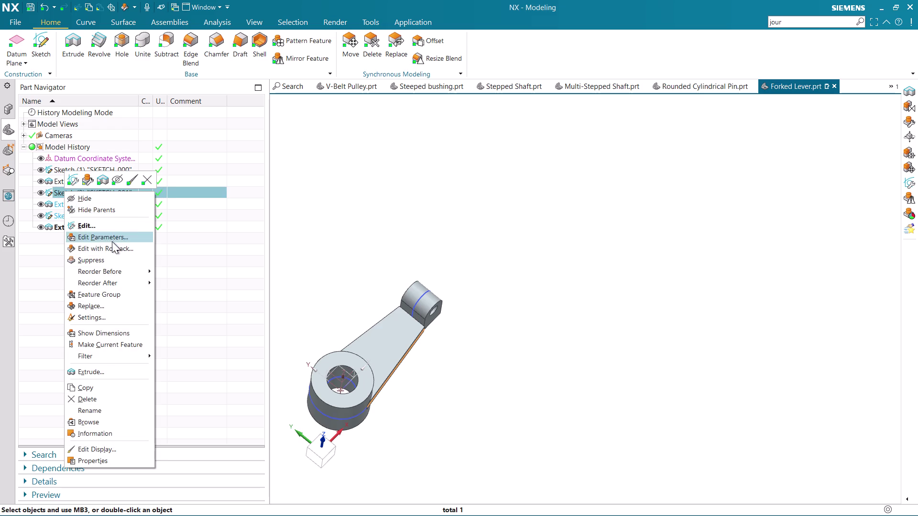
click(113, 245)
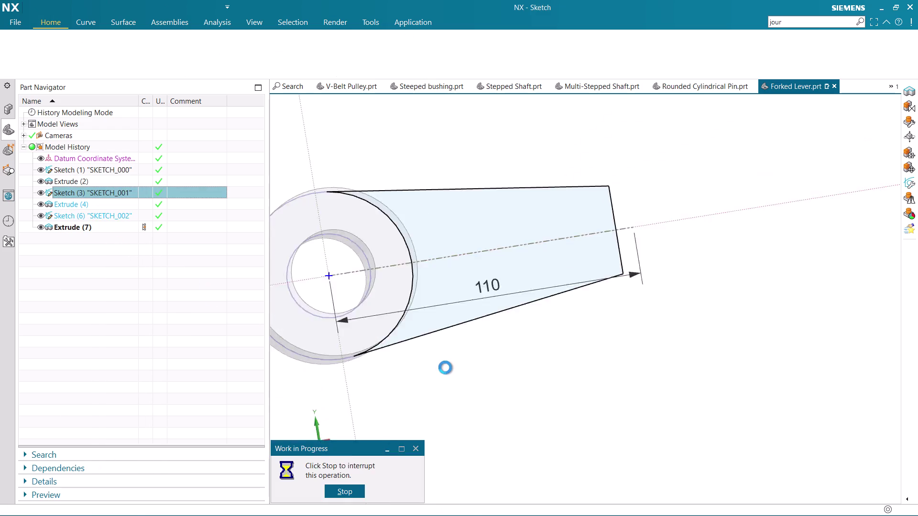
scroll(down, 3)
scroll(down, 3)
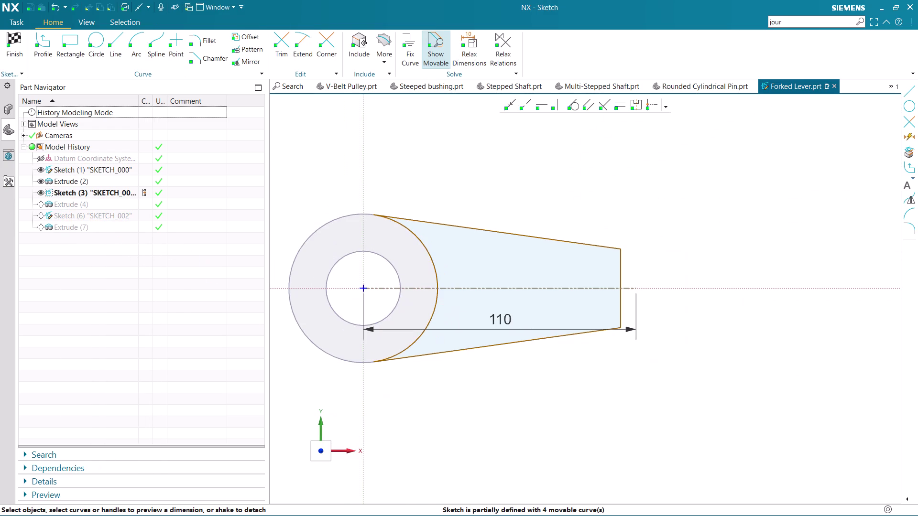
click(121, 43)
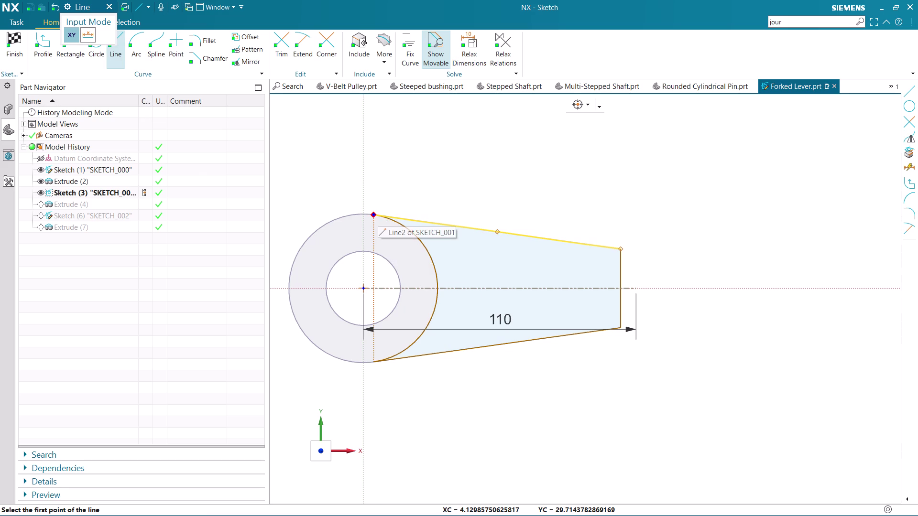
click(372, 214)
click(374, 361)
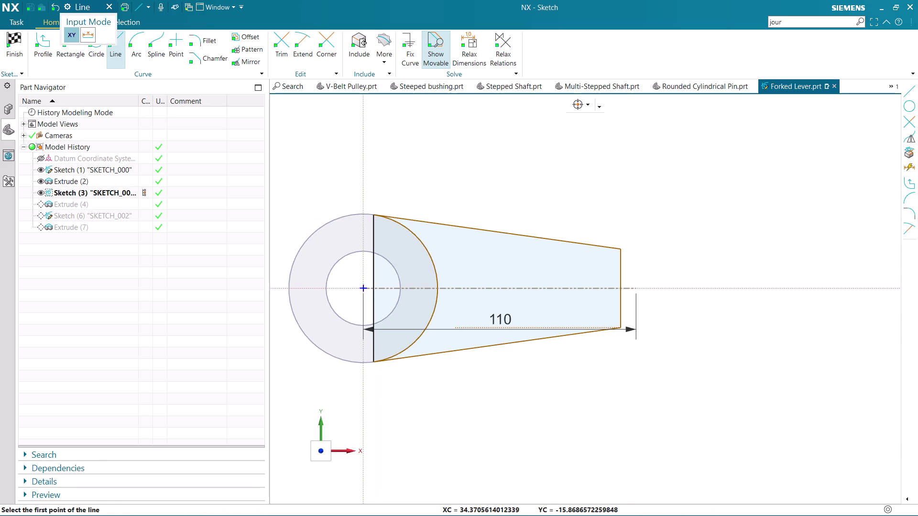
key(Escape)
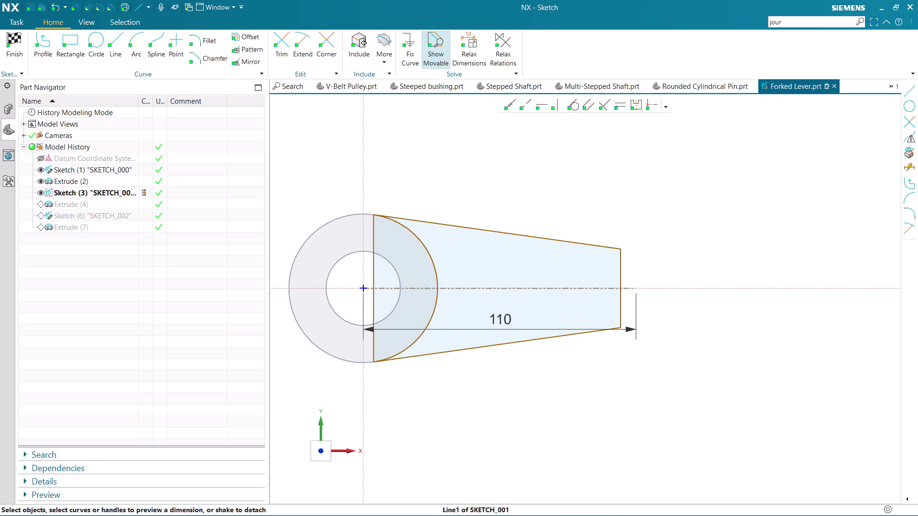
Dimension the hub-end line to 60 mm and finish the sketch.
click(373, 305)
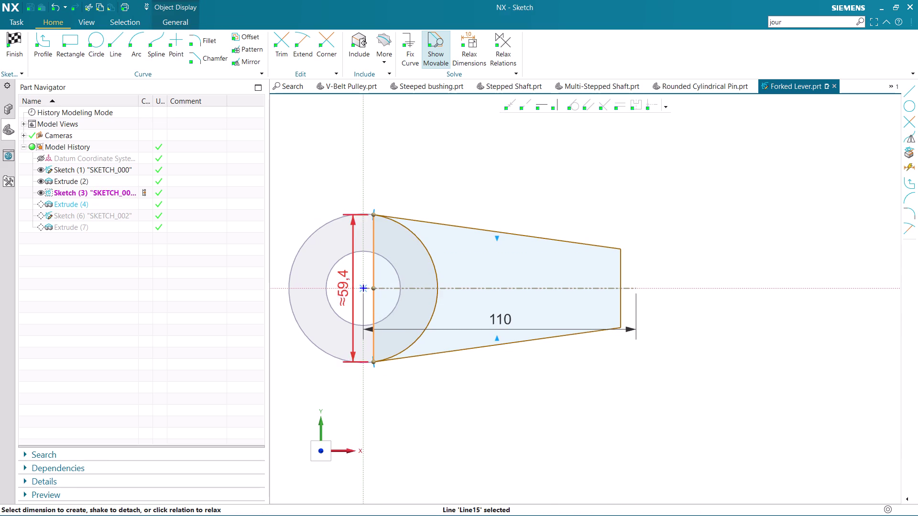
double_click(344, 289)
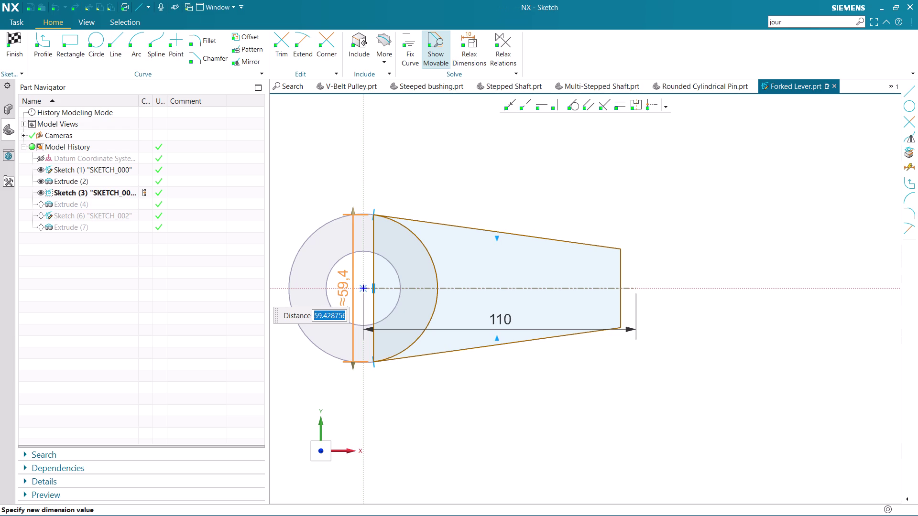
text(60)
key(Return)
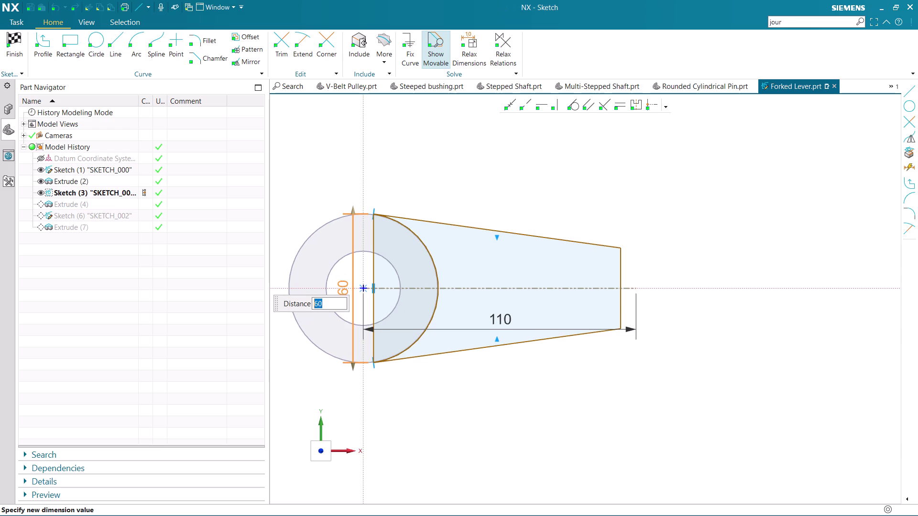
key(Return)
middle_click(311, 241)
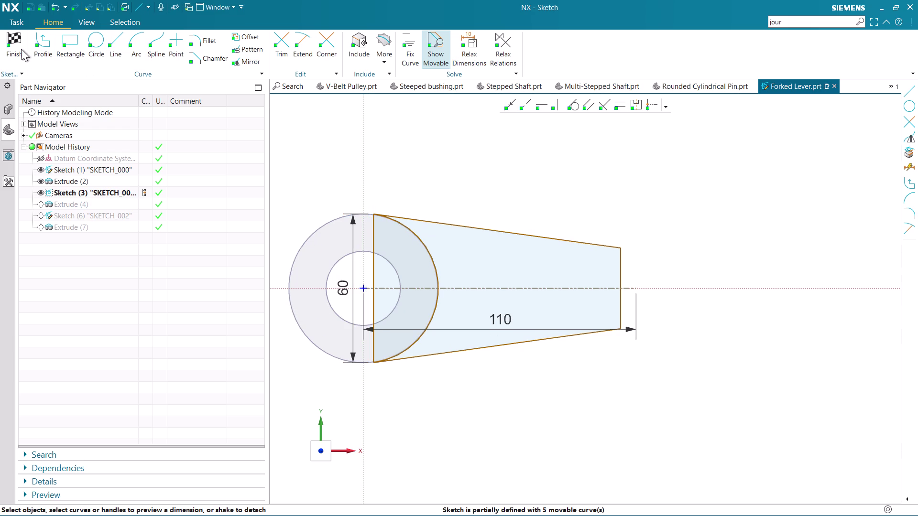
click(376, 256)
right_click(375, 256)
click(429, 249)
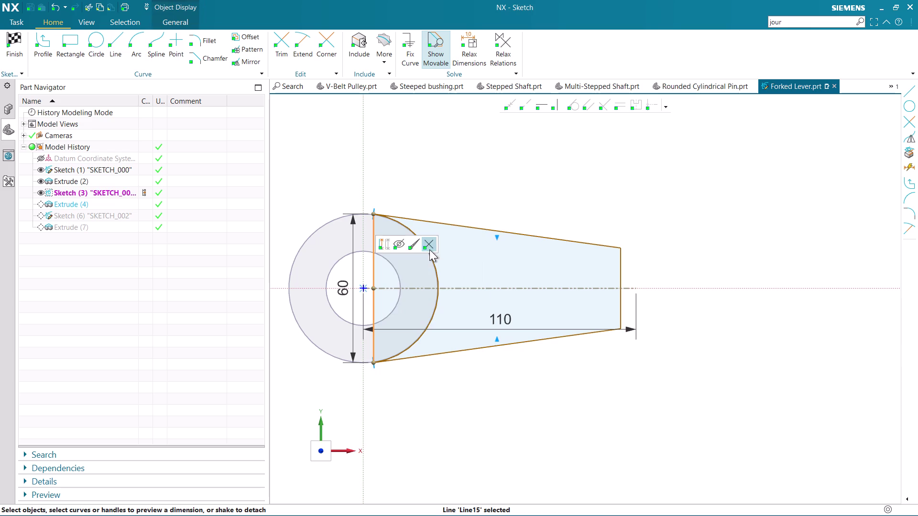
click(13, 38)
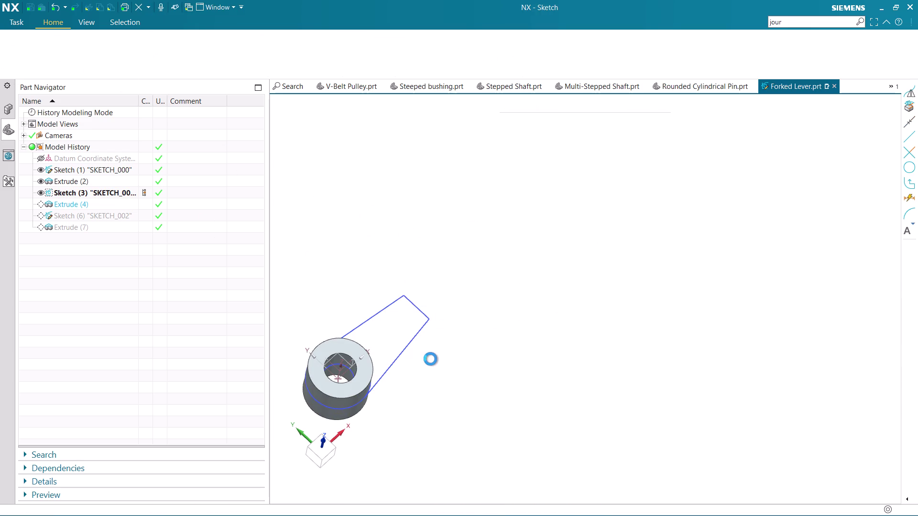
Orbit and zoom to inspect the hub, arm and fork lug bodies.
scroll(up, 3)
scroll(up, 3)
scroll(up, 3)
scroll(up, 3)
middle_drag(441, 316, 383, 298)
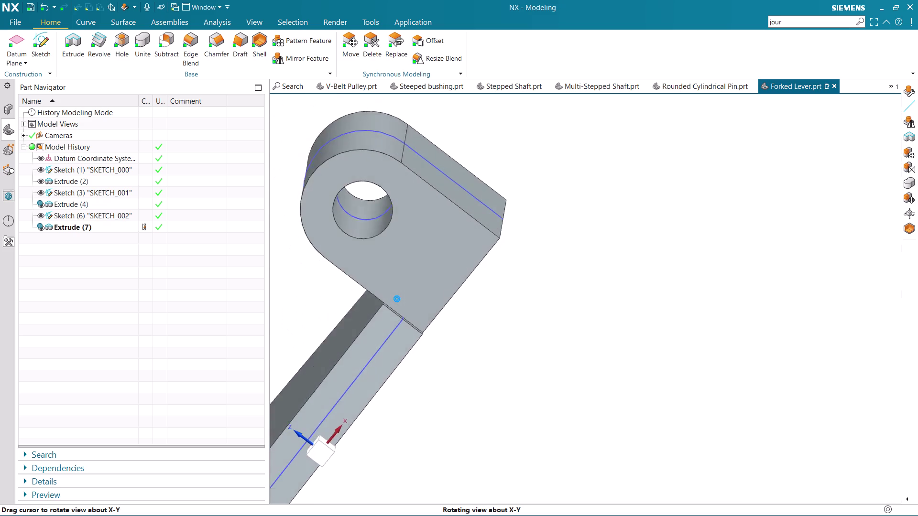
middle_drag(383, 299, 396, 292)
scroll(up, 3)
scroll(down, 3)
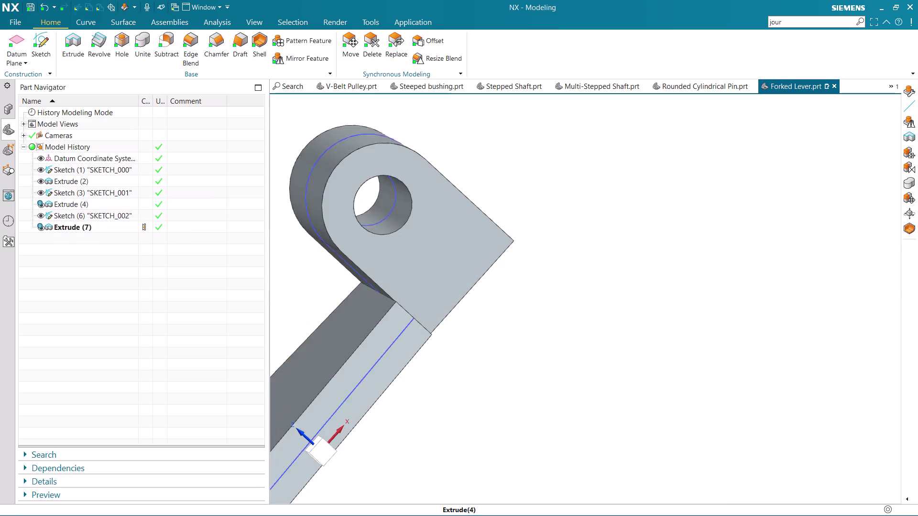
scroll(down, 3)
middle_drag(472, 320, 414, 391)
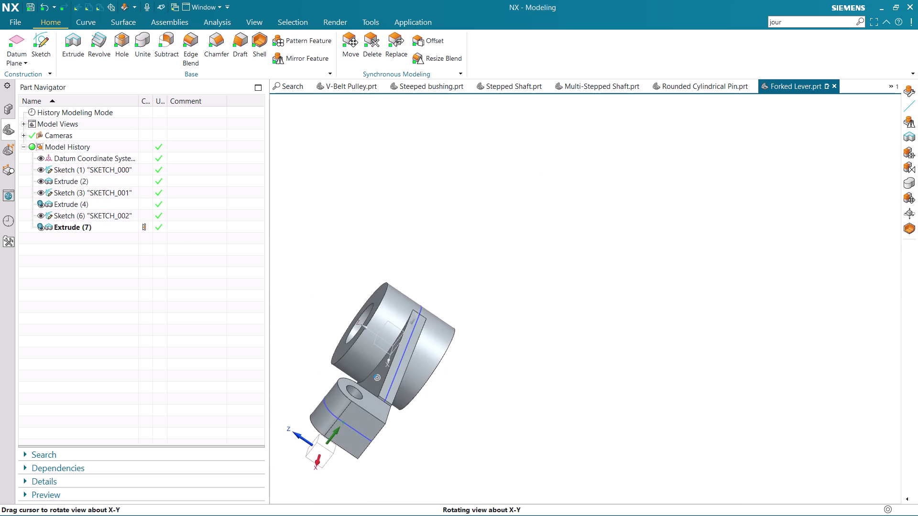
middle_drag(415, 392, 483, 345)
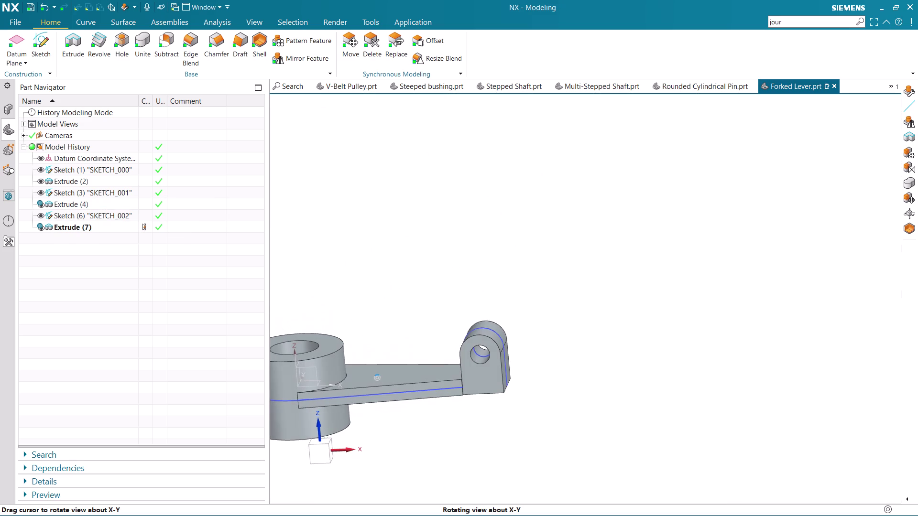
Unite the first tool body with the target body as Unite (8).
click(144, 41)
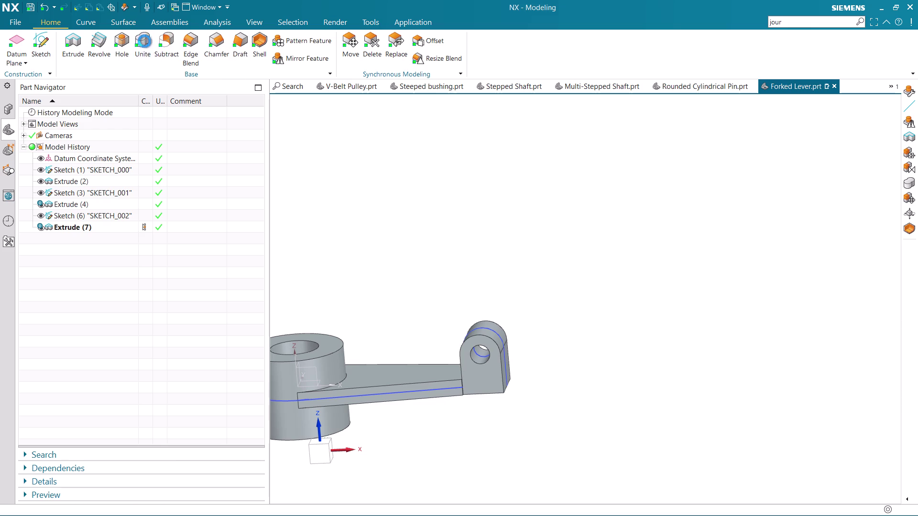
click(355, 392)
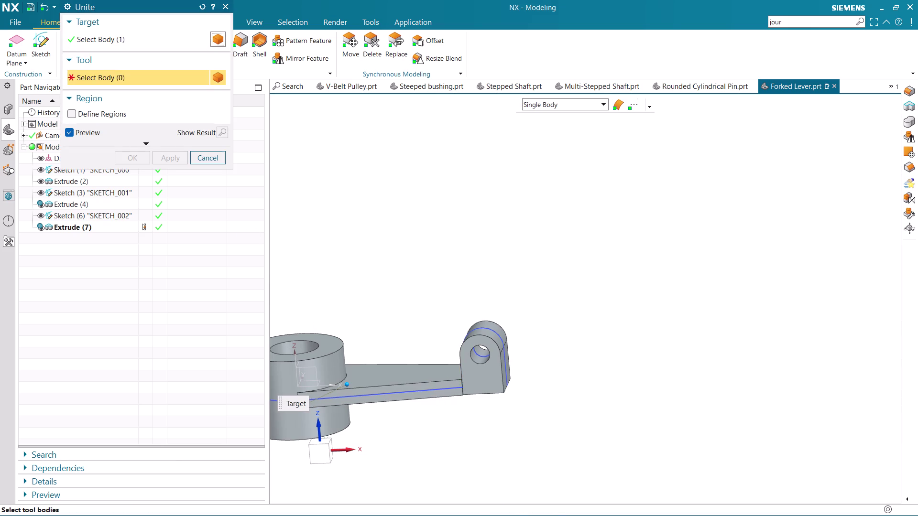
click(481, 379)
click(131, 156)
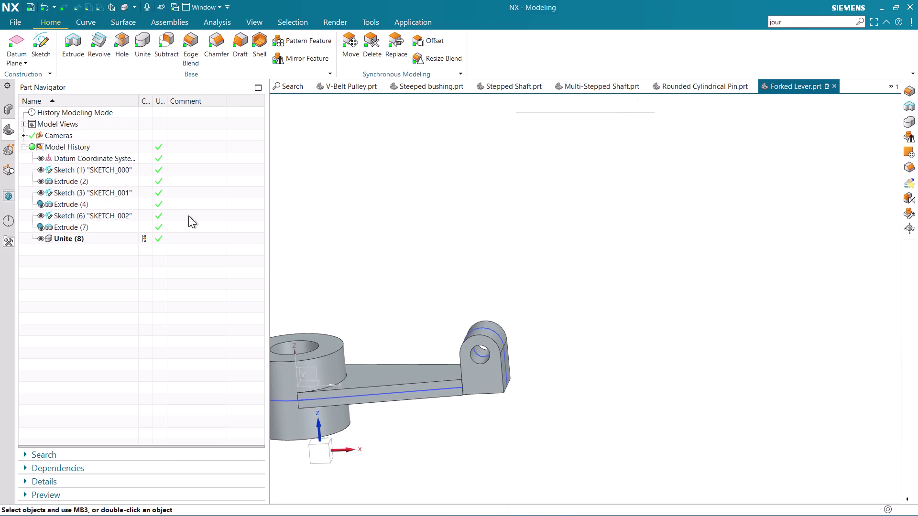
click(187, 49)
key(Escape)
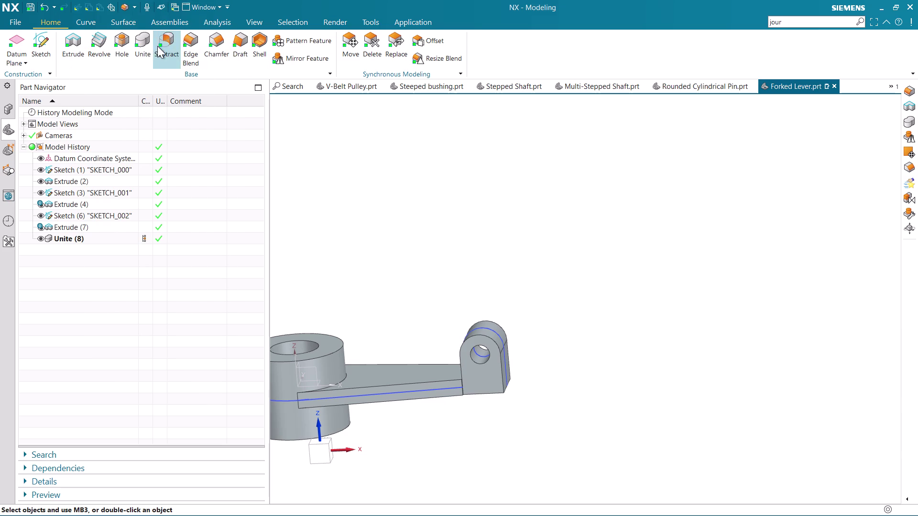
Unite the remaining body into the lever as Unite (9).
click(151, 45)
click(317, 374)
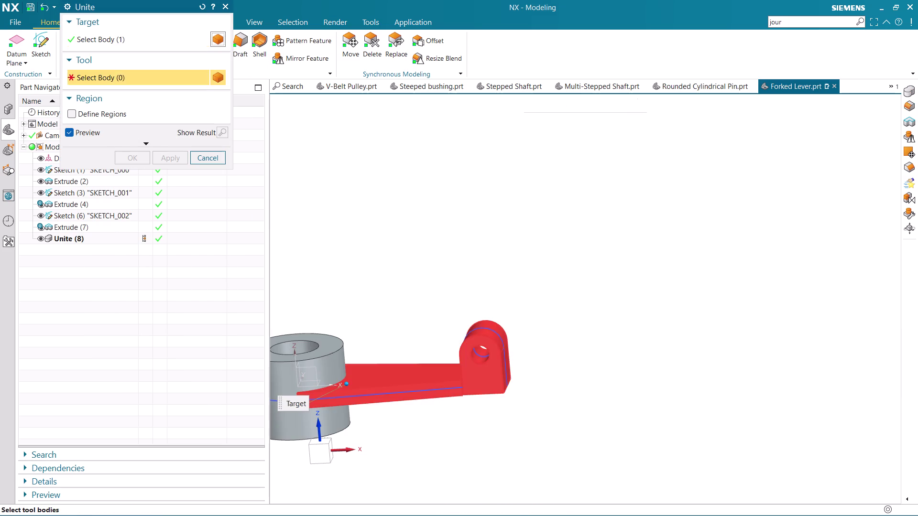
click(372, 397)
click(135, 158)
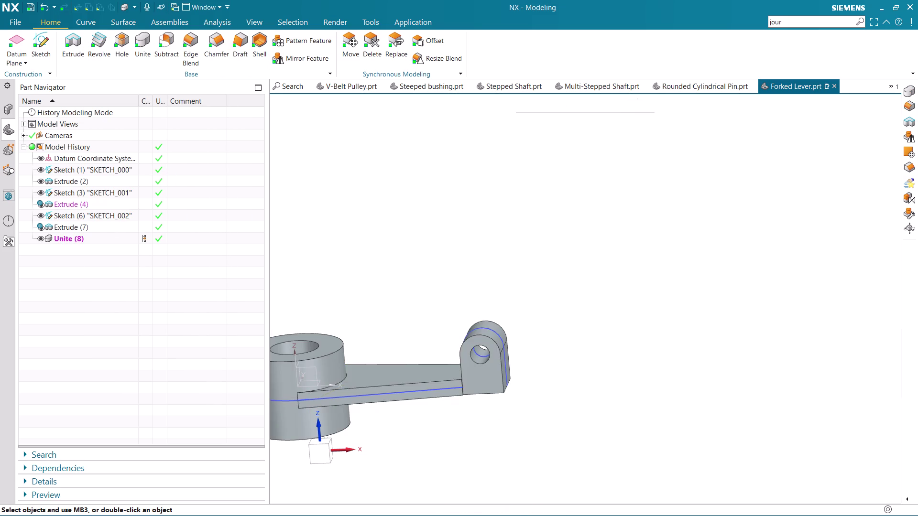
scroll(up, 3)
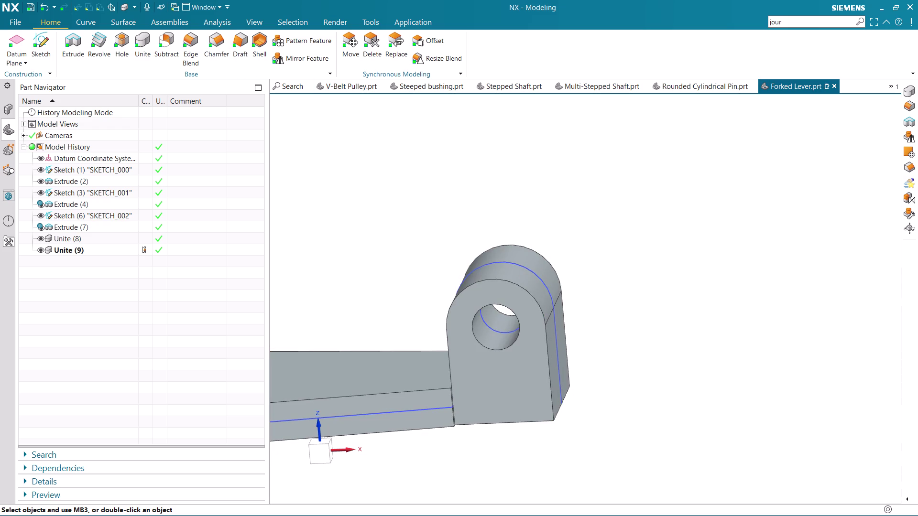
scroll(down, 3)
middle_drag(484, 282, 429, 313)
Create Sketch (10) on the Right side plane at the lever's lug side.
click(47, 41)
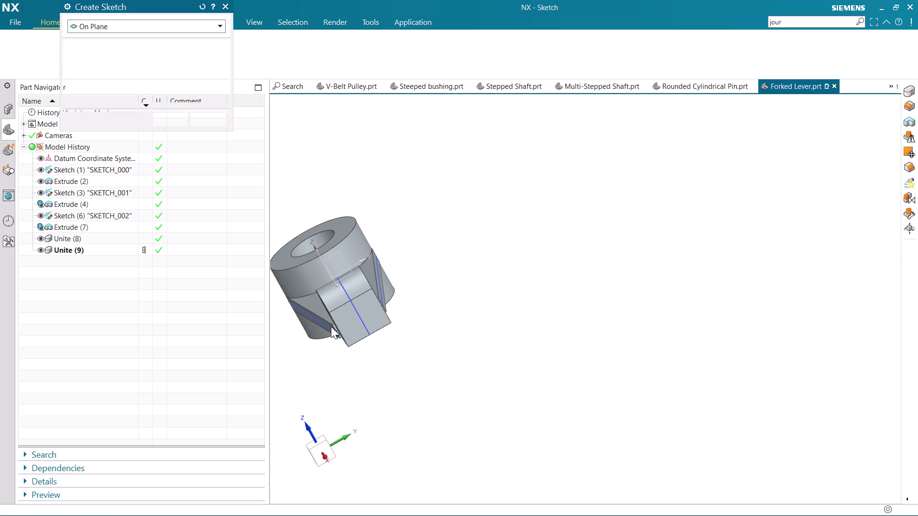
scroll(up, 3)
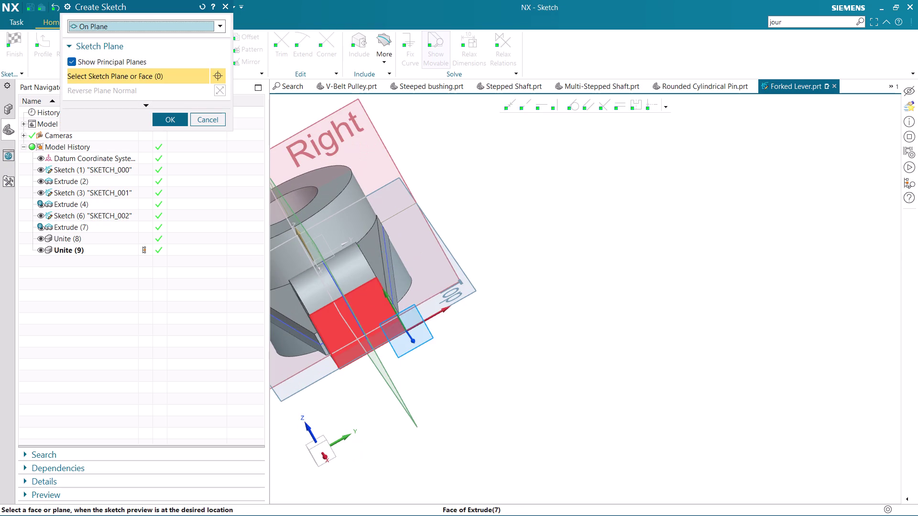
click(370, 311)
click(174, 115)
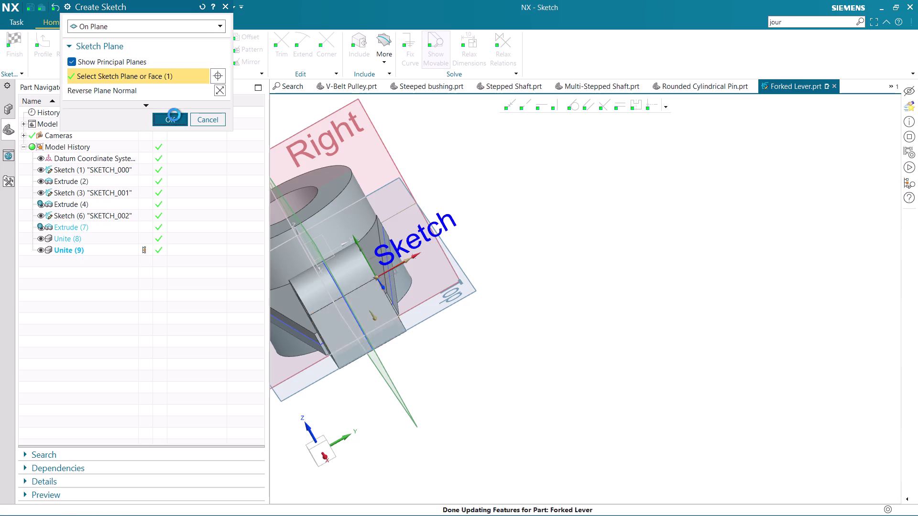
scroll(up, 3)
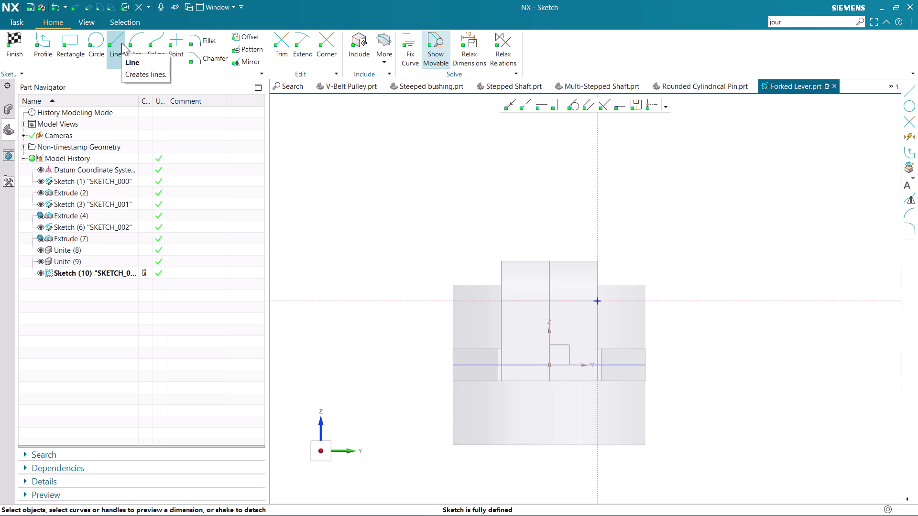
click(121, 43)
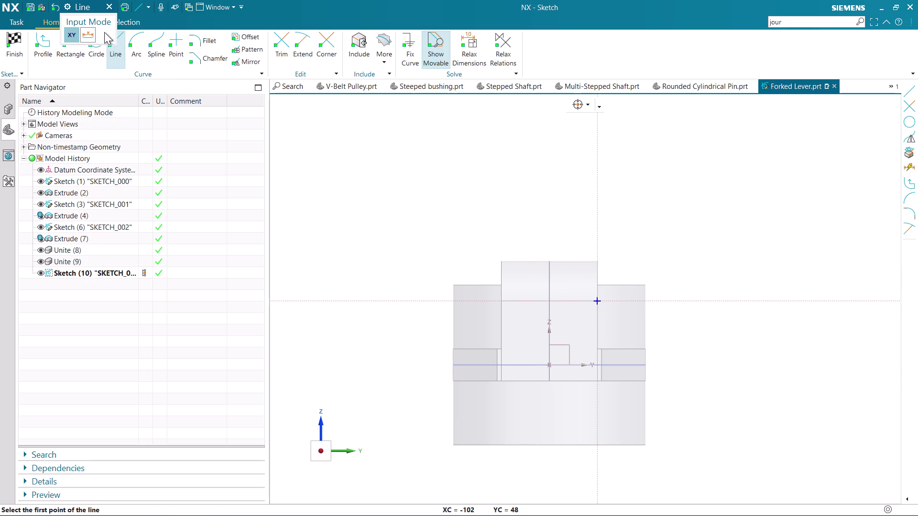
Project the lever's vertical centre edges into the side sketch.
key(Escape)
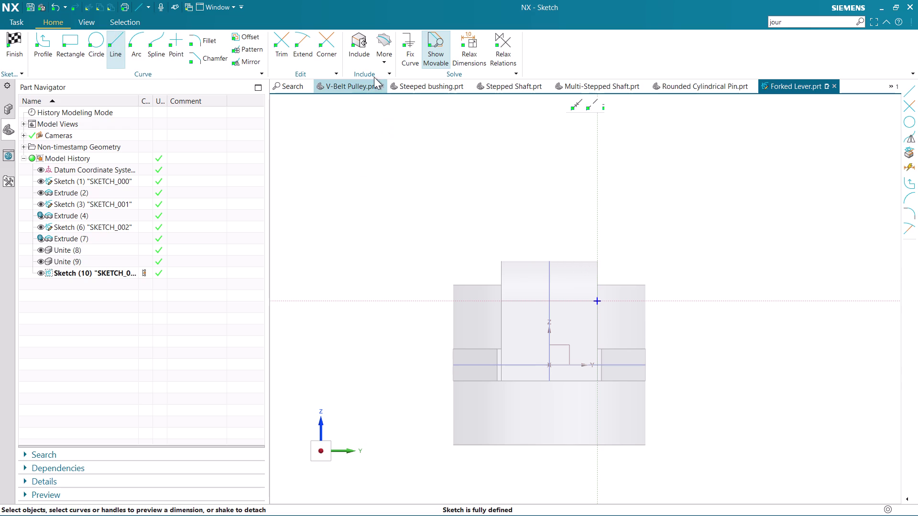
click(383, 44)
click(391, 89)
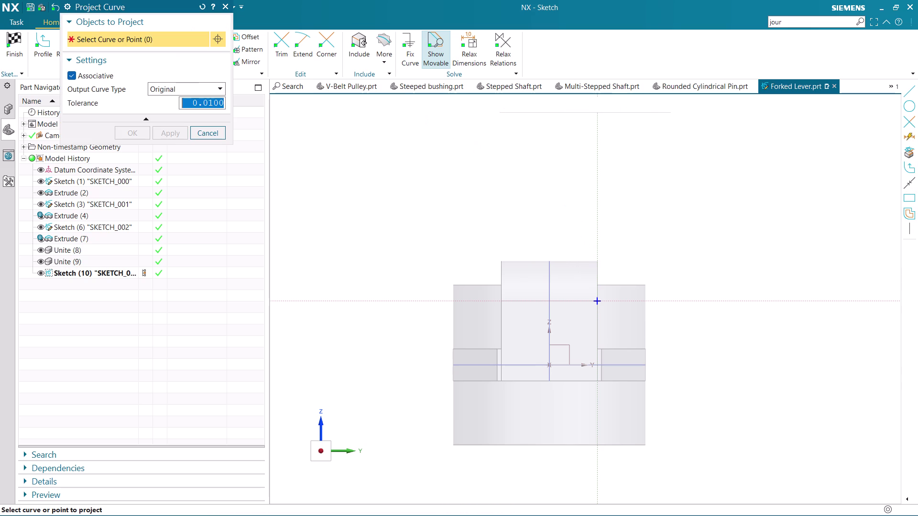
click(553, 281)
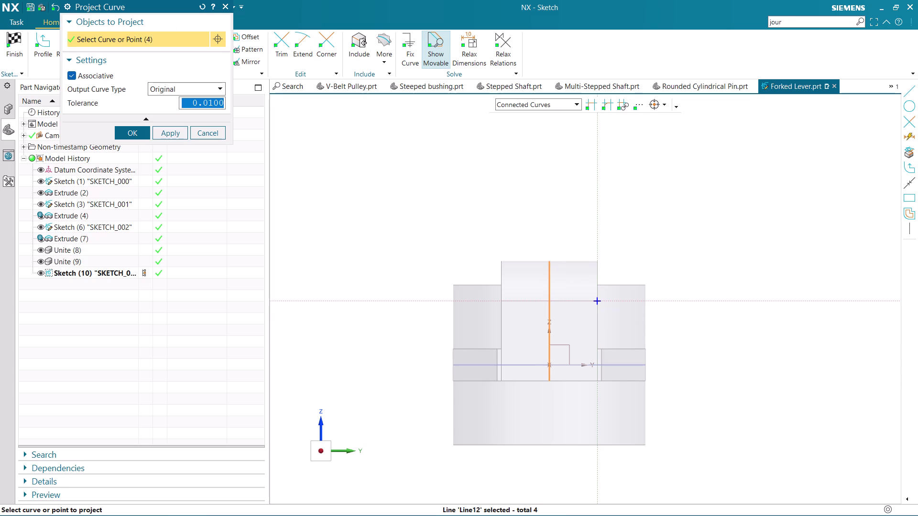
click(123, 136)
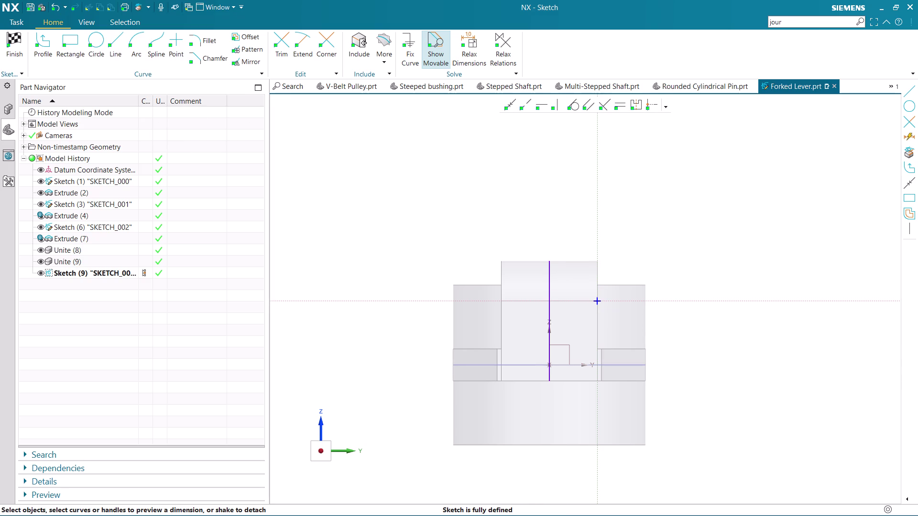
Start a vertical profile line about 12.5 long along the projected centreline.
click(110, 36)
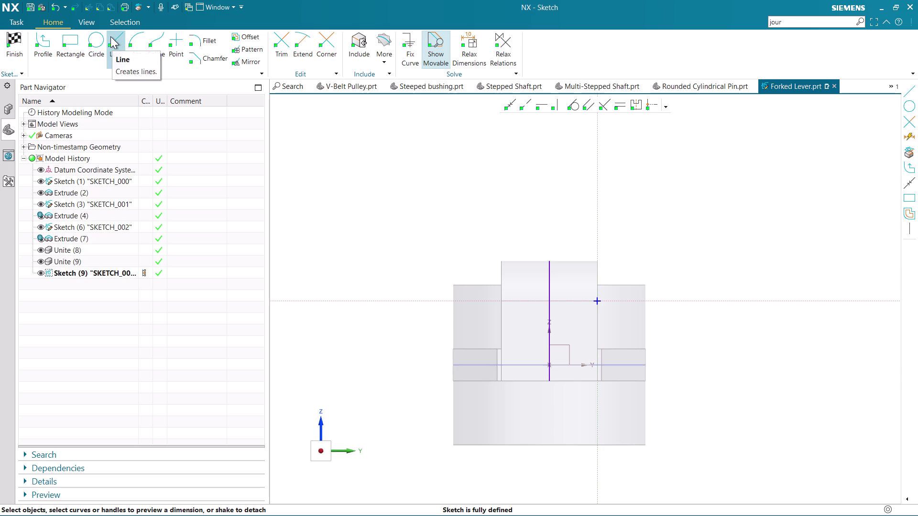
click(48, 41)
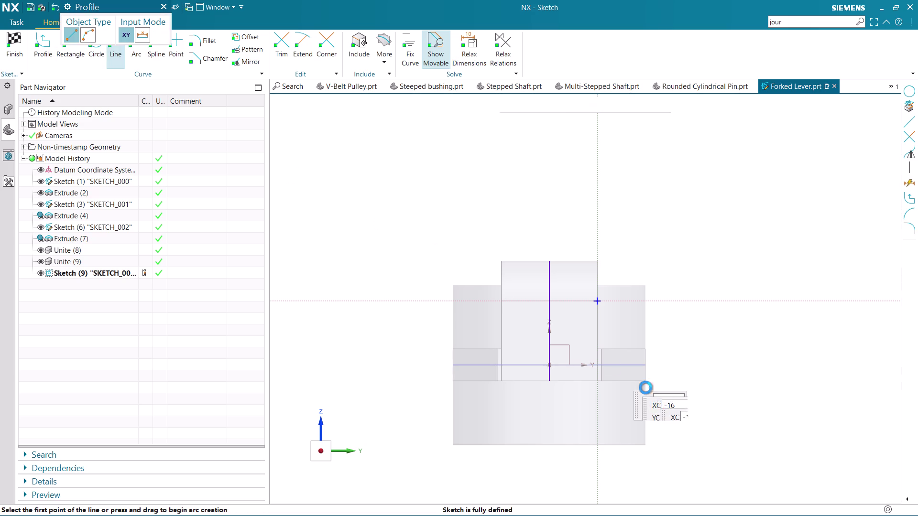
click(550, 379)
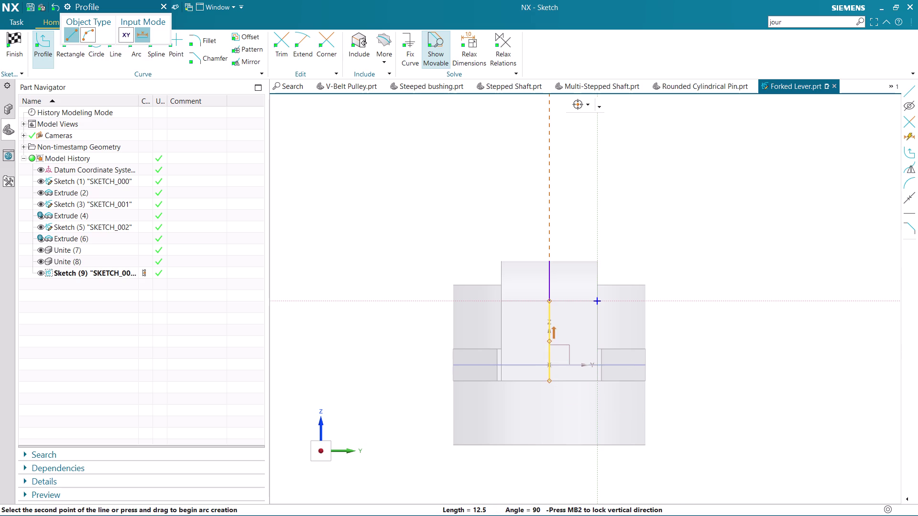